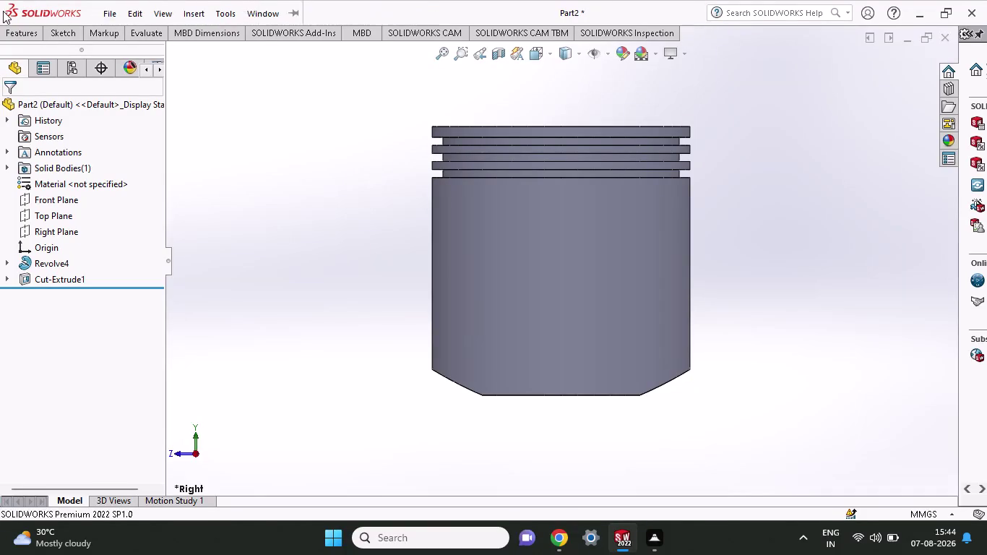
Browse the sketch and feature tools, then select the Right Plane.
click(65, 34)
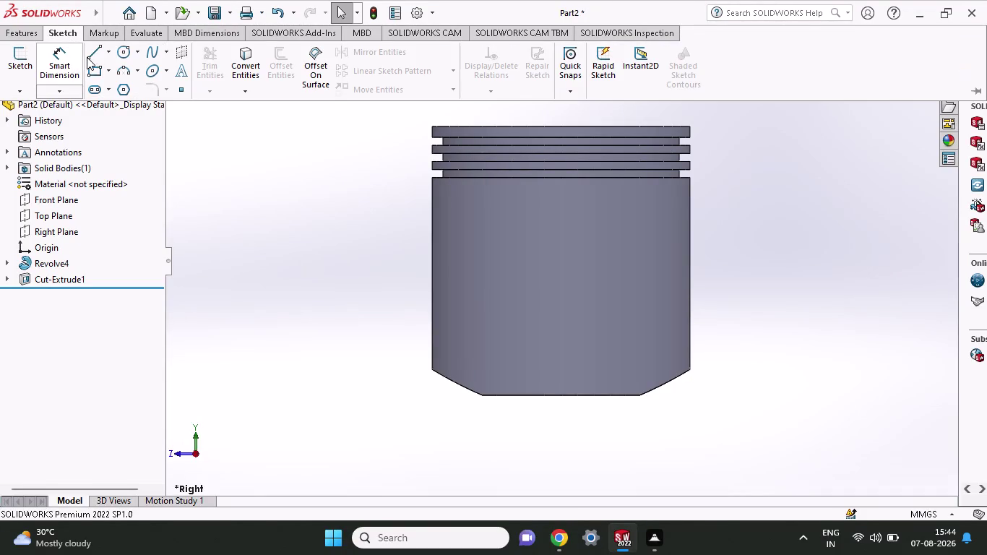
click(88, 57)
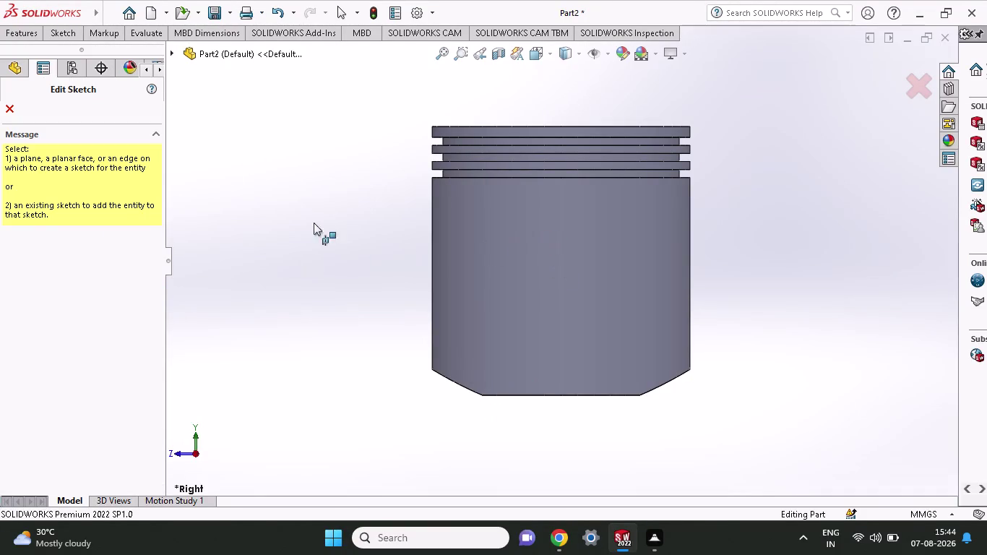
click(23, 37)
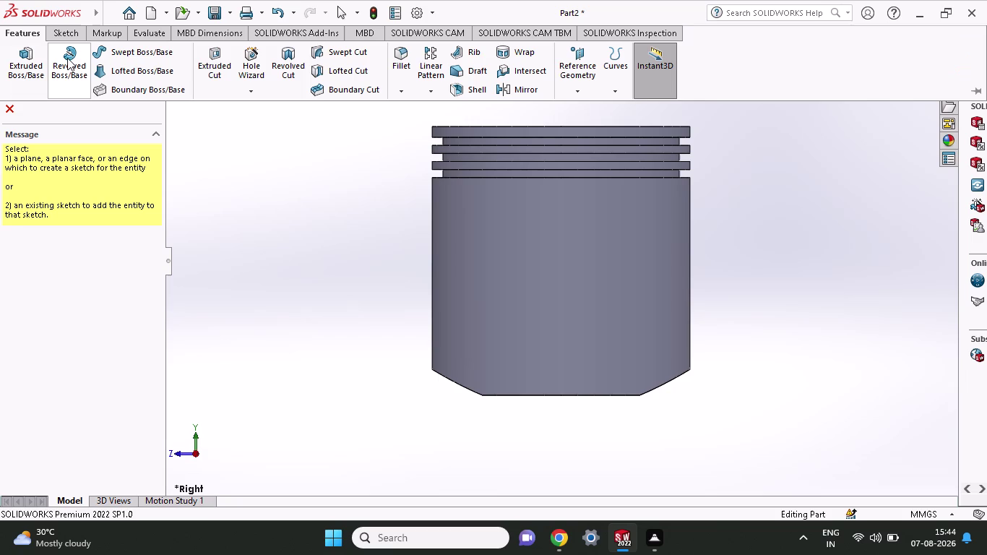
click(71, 30)
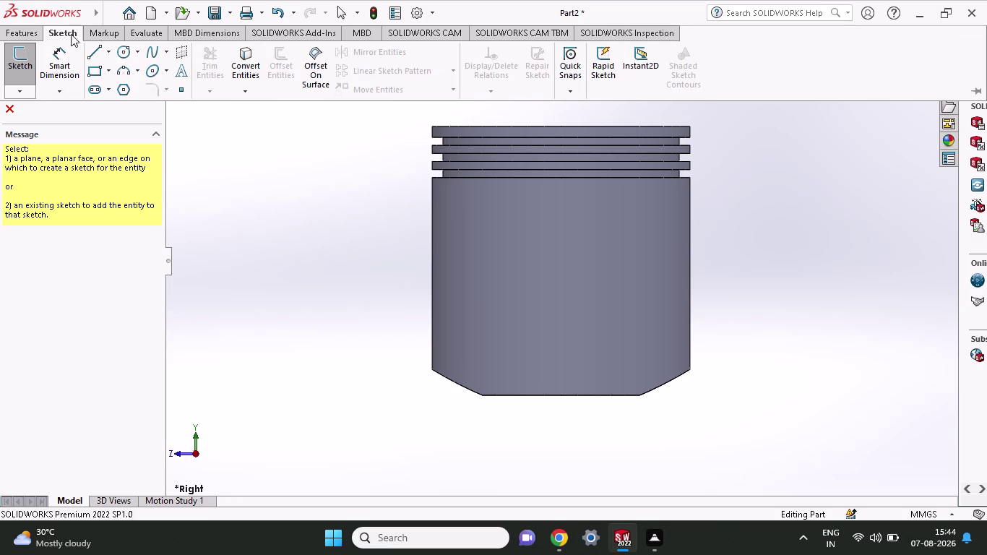
click(21, 59)
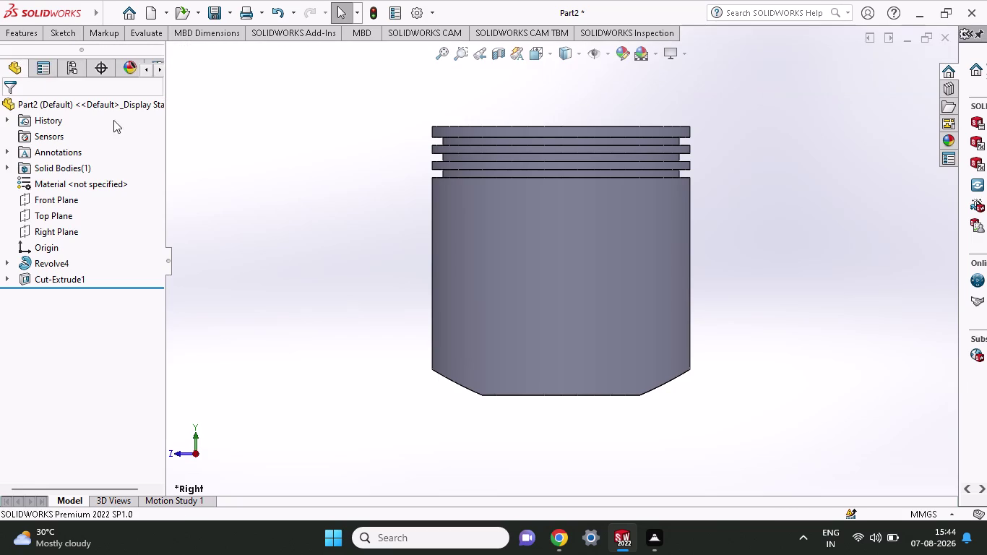
click(502, 232)
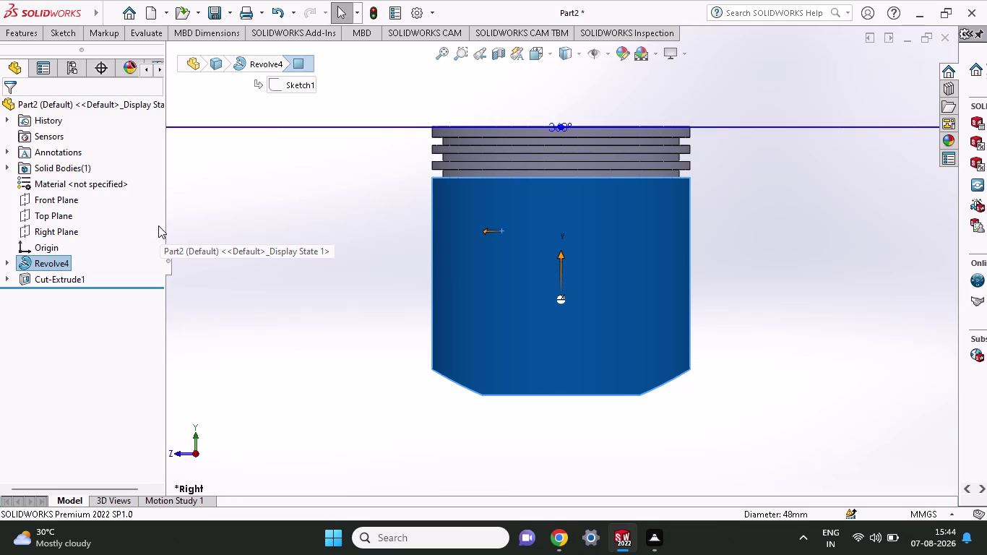
key(Escape)
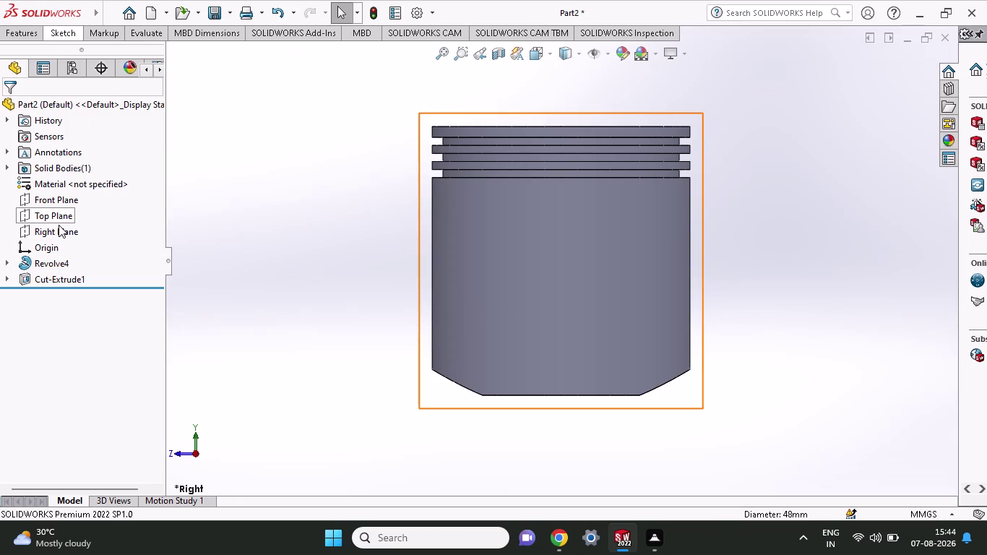
click(59, 232)
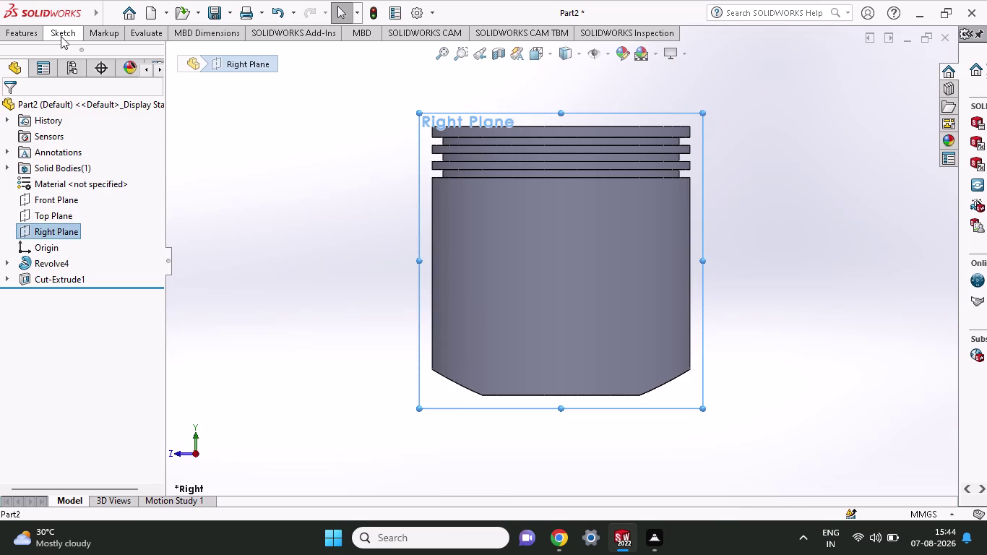
Start a sketch on the Right Plane and draw a vertical line, then a horizontal line.
right_click(46, 232)
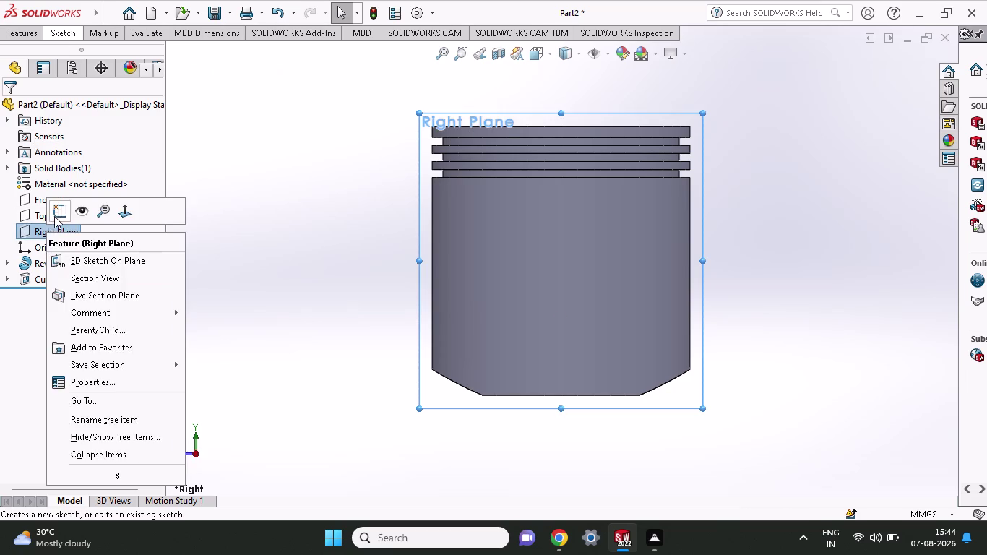
click(54, 216)
click(44, 31)
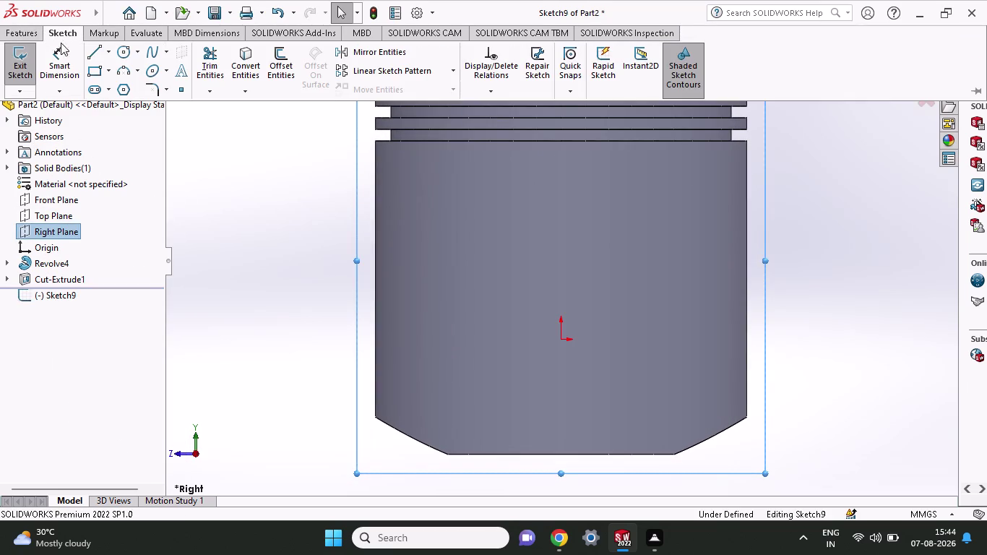
click(92, 50)
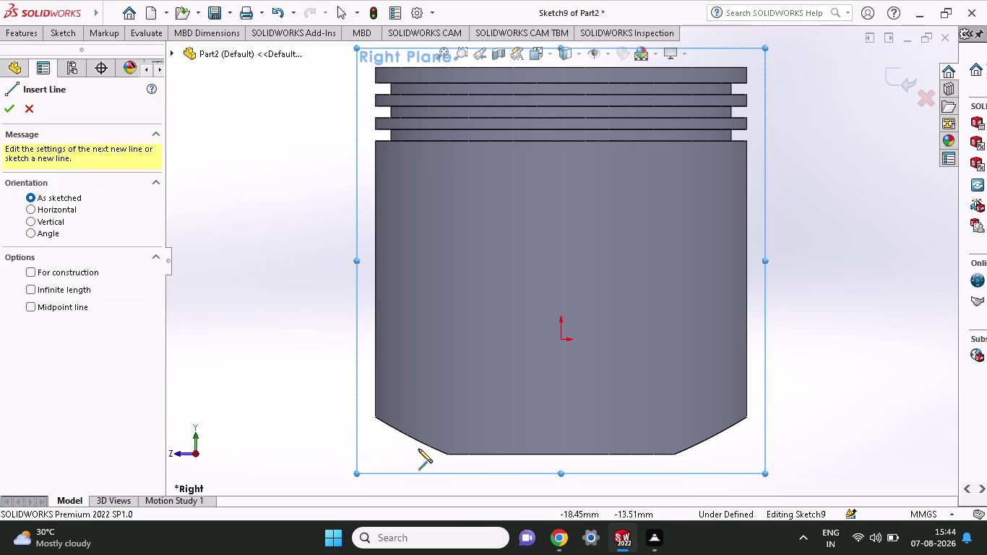
click(445, 454)
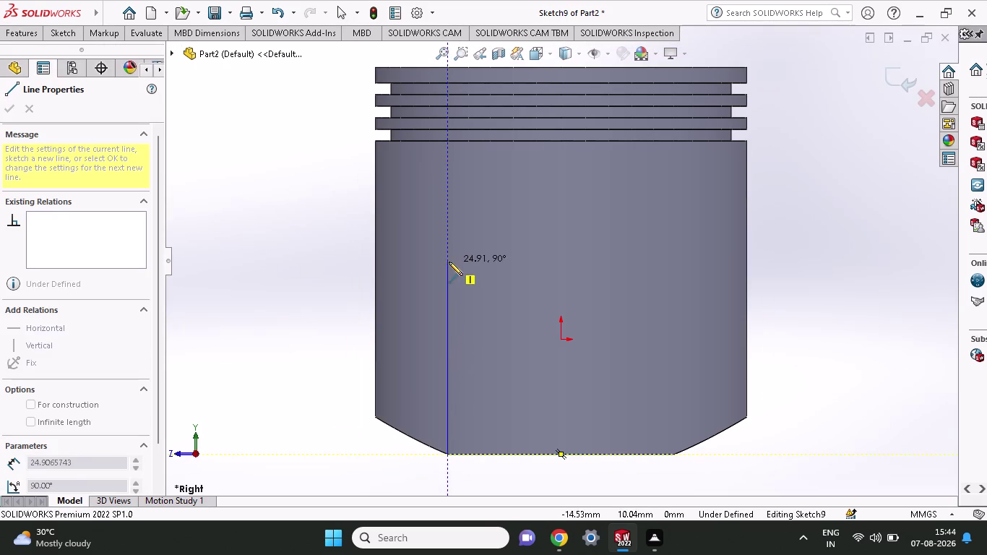
click(449, 262)
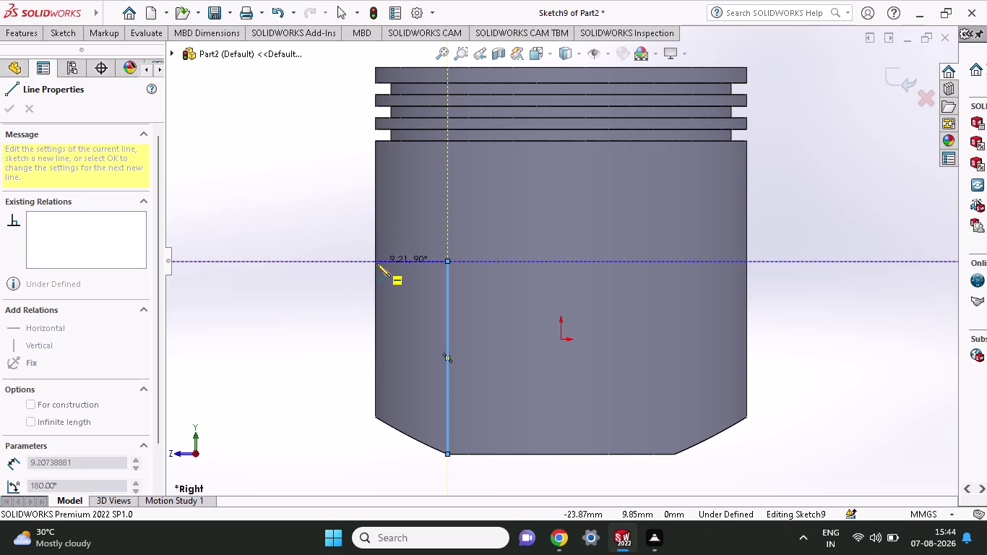
click(374, 261)
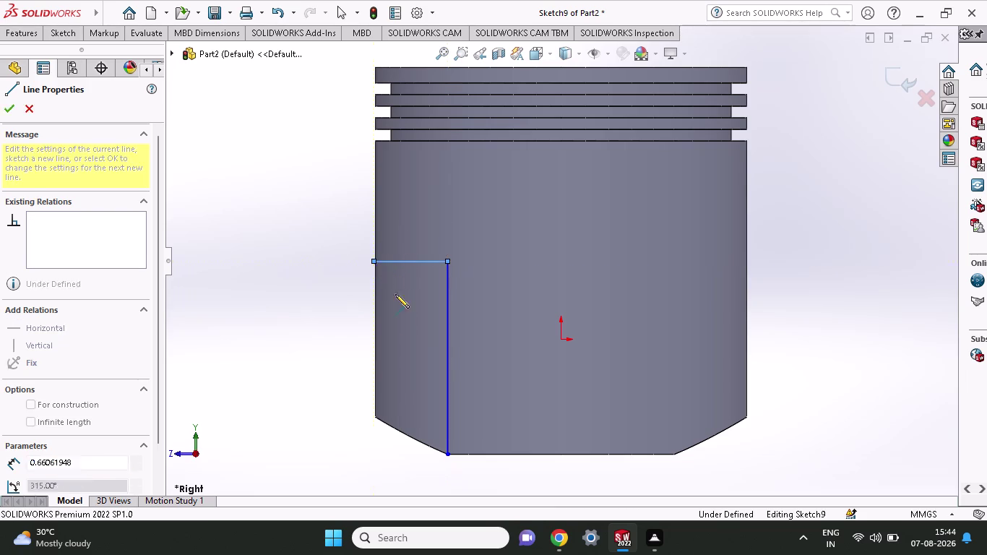
key(Escape)
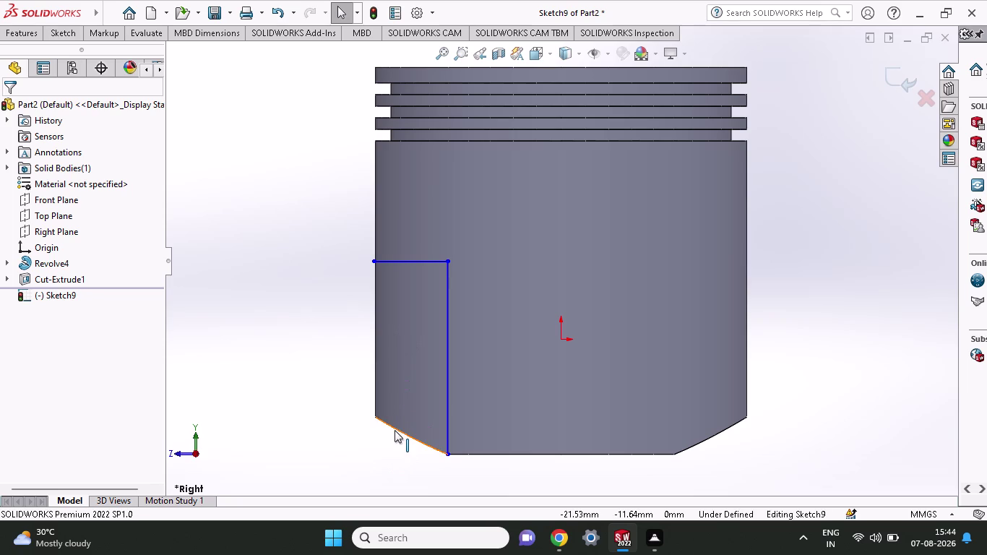
Draw the left side line and sloped bottom line to close the four-sided profile.
click(395, 430)
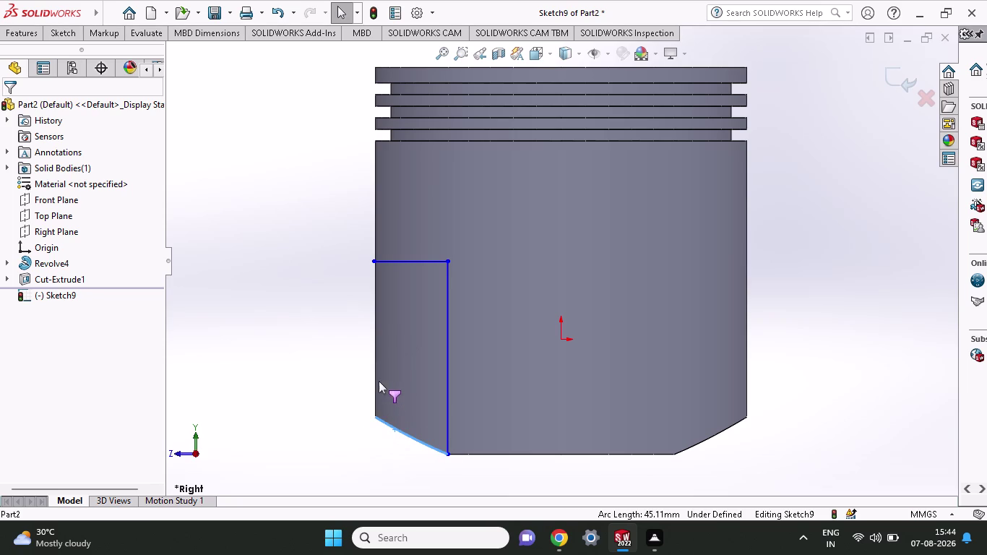
click(375, 377)
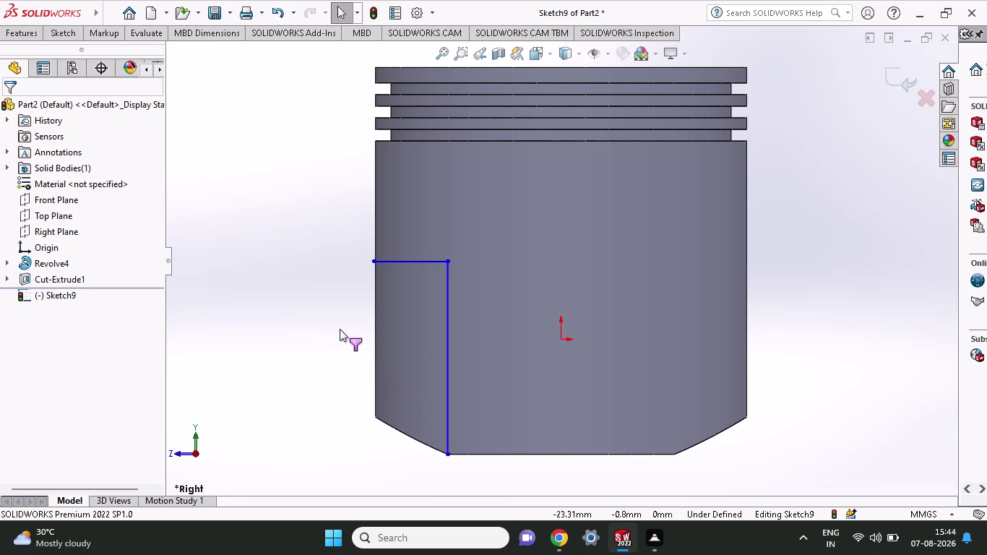
click(56, 36)
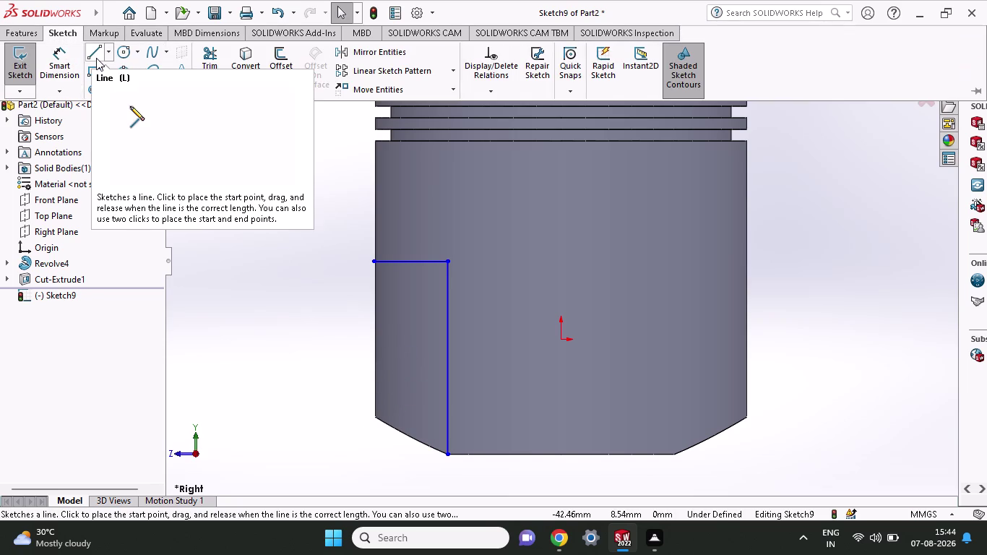
click(96, 58)
click(373, 262)
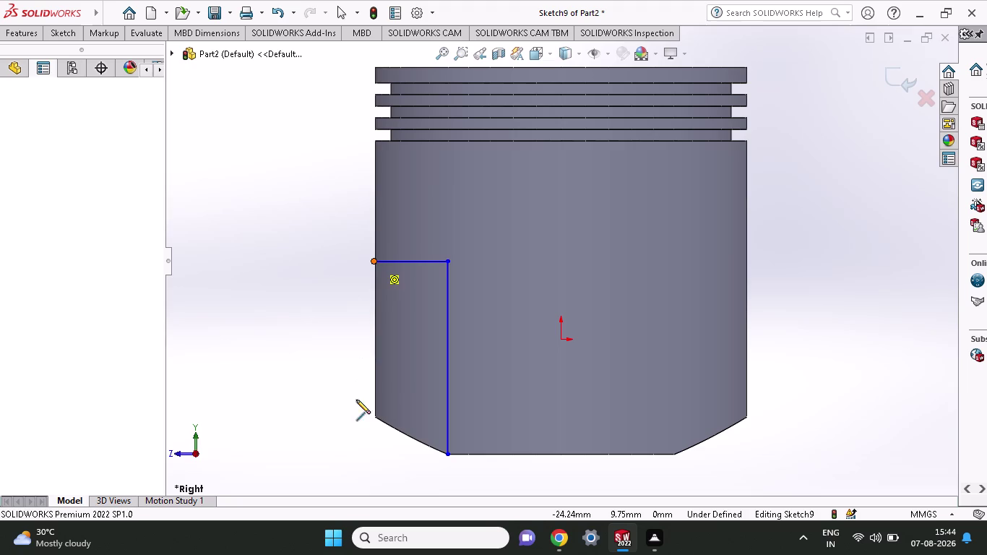
click(374, 415)
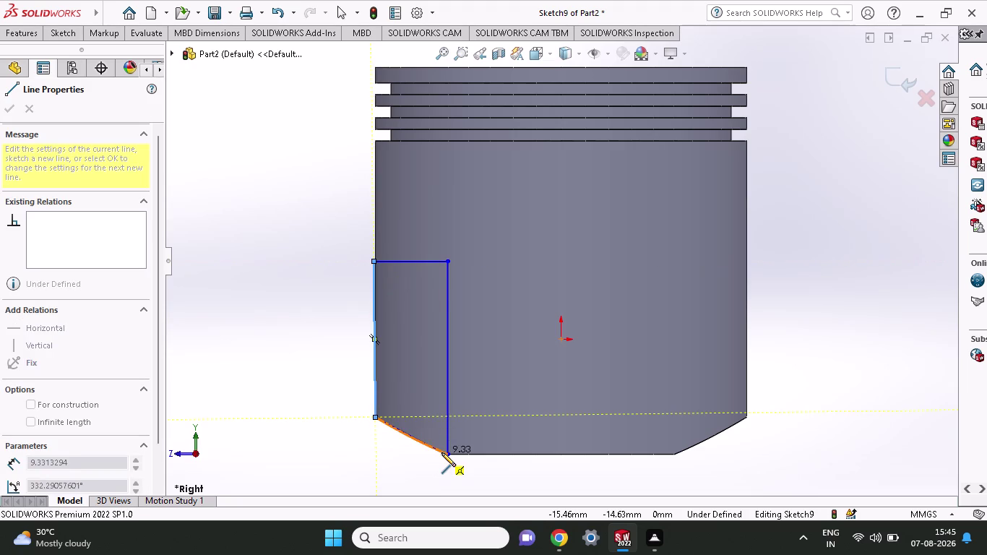
click(446, 454)
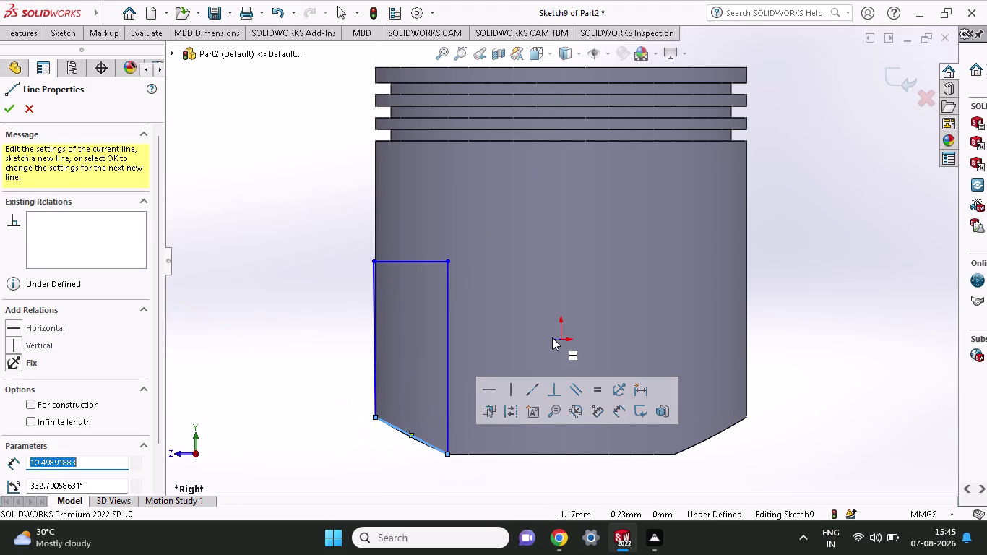
key(Escape)
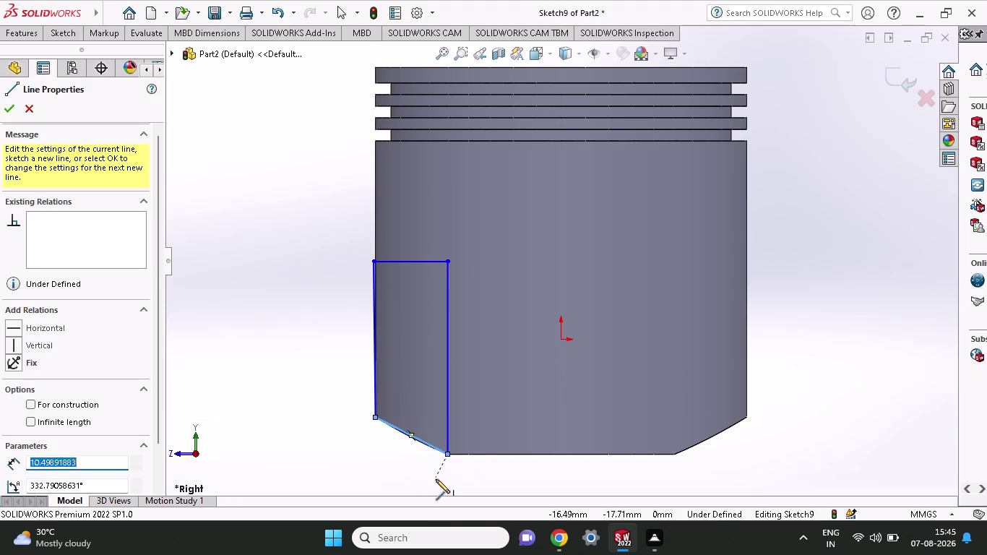
key(ctrl+z)
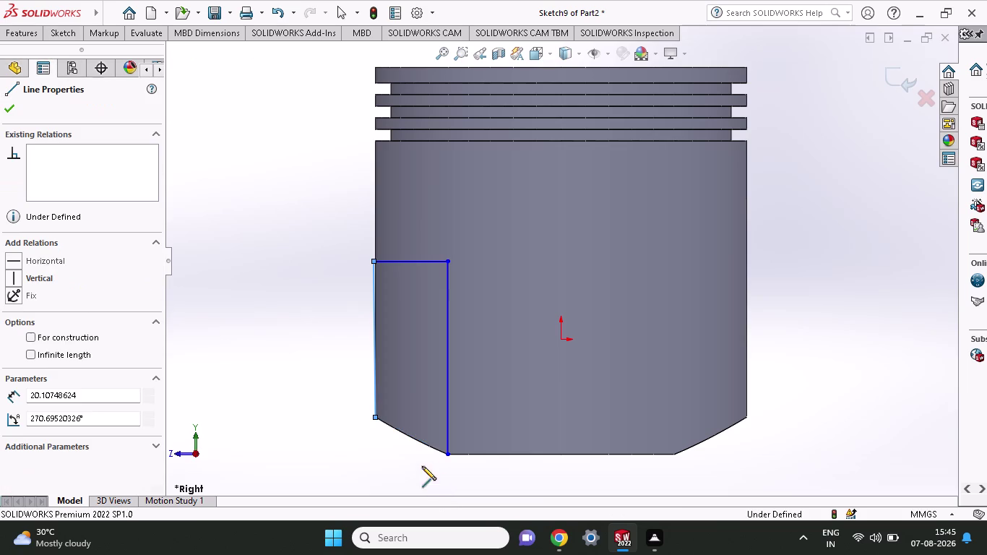
click(410, 439)
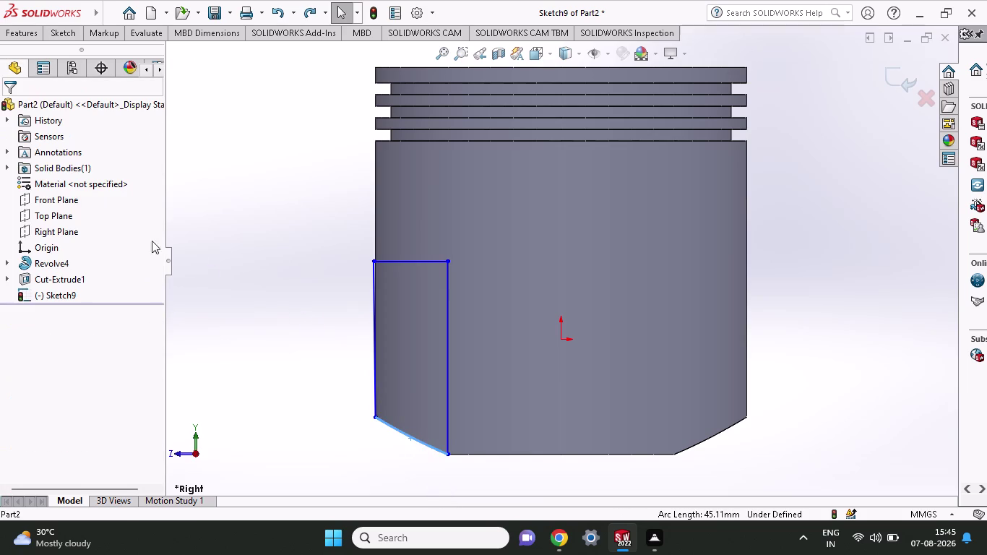
Try dimensioning the vertical line and other side-cut lines of Sketch9.
click(56, 33)
click(247, 56)
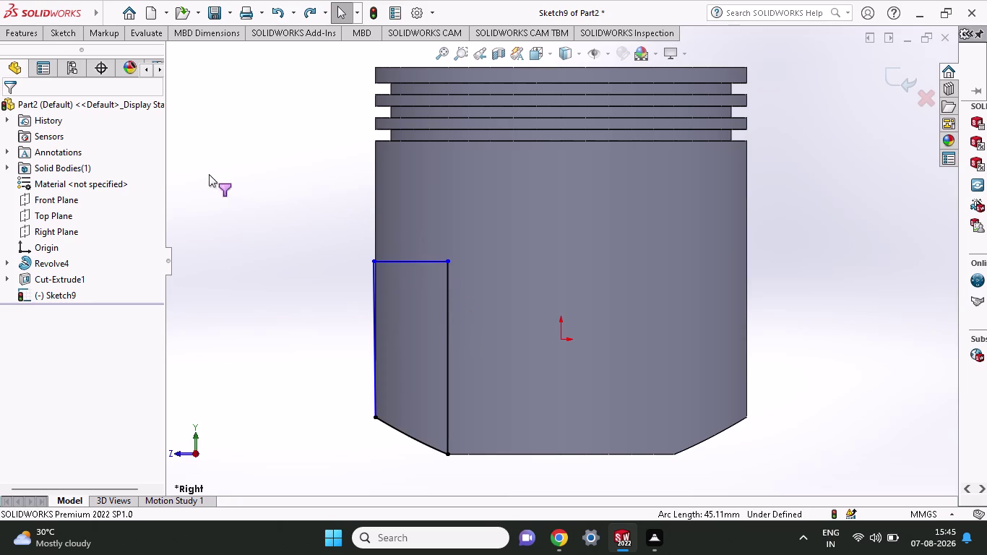
click(53, 34)
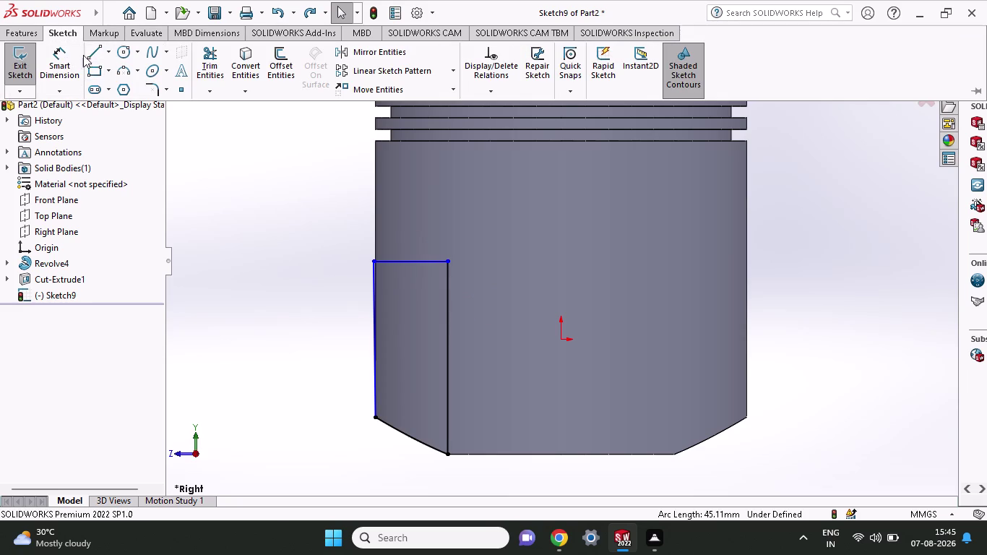
click(70, 61)
click(446, 260)
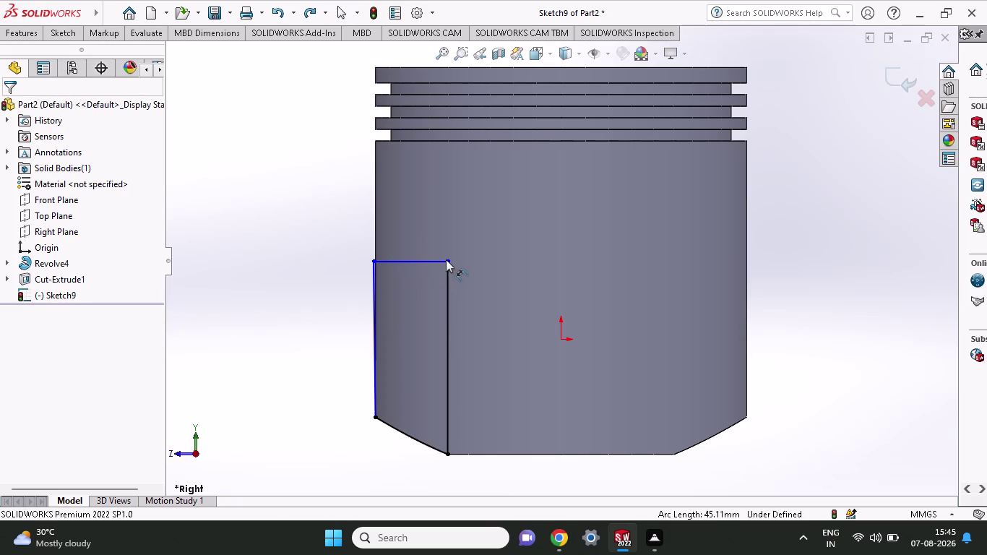
click(447, 452)
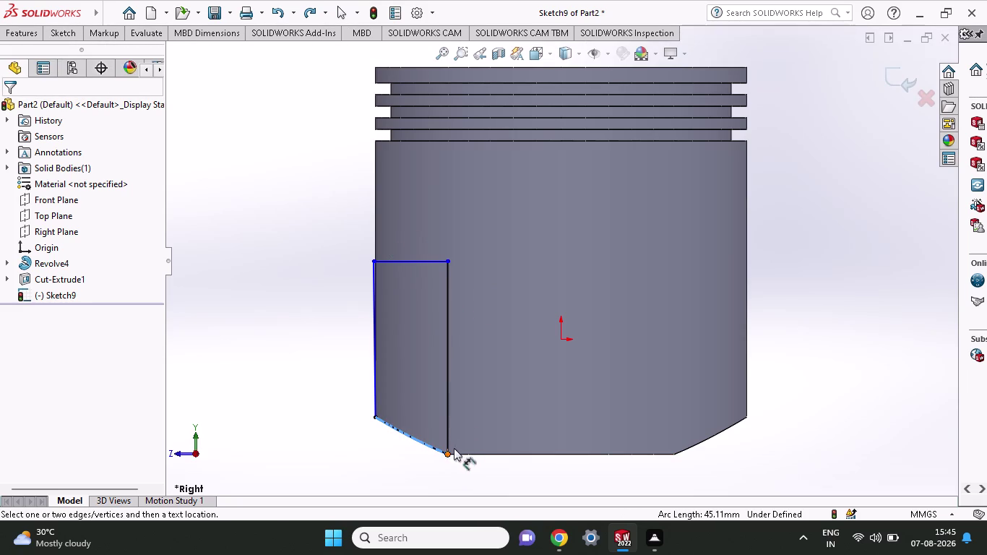
click(447, 372)
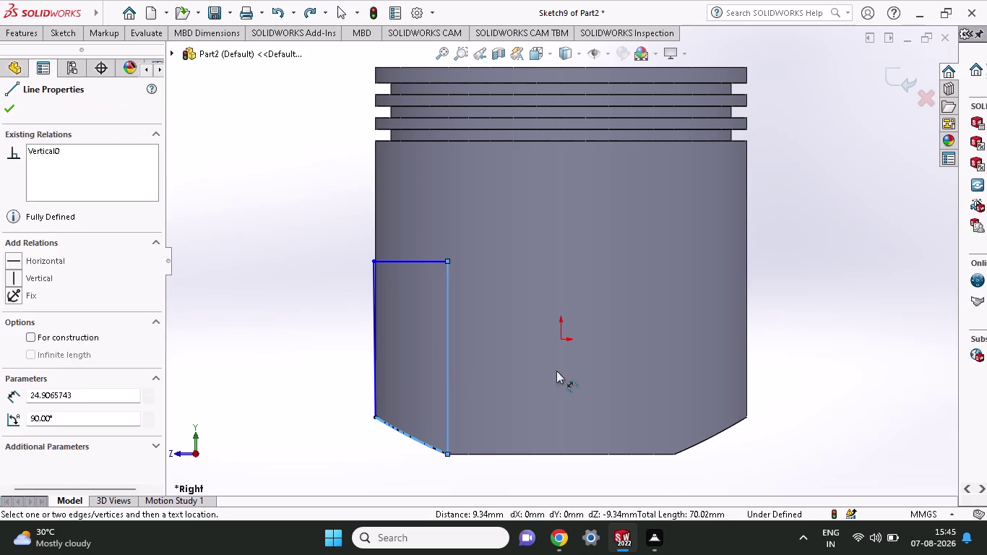
click(445, 322)
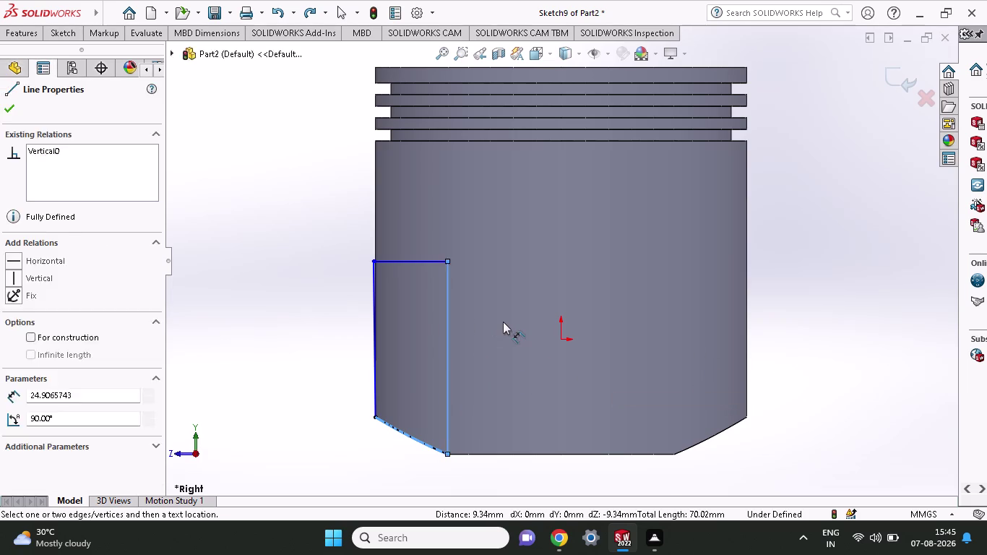
click(447, 346)
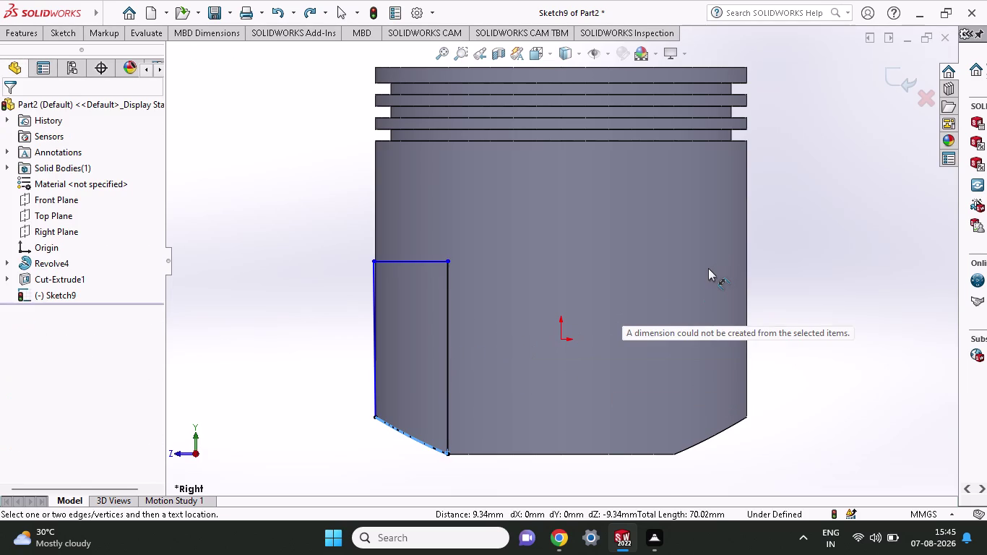
key(Escape)
key(Escape)
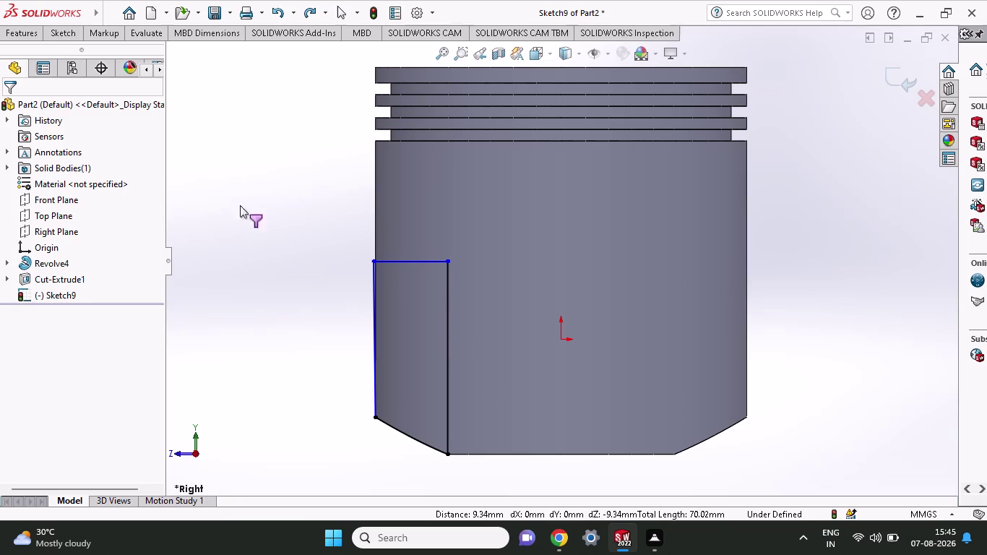
Attempt another dimension, then undo to remove the left and slanted sketch lines.
click(54, 35)
click(70, 62)
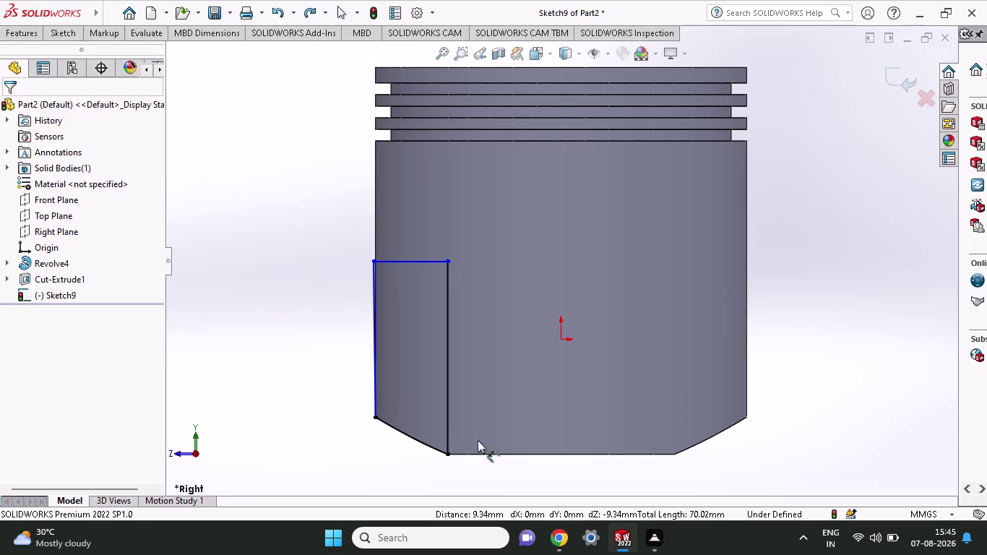
click(446, 389)
click(447, 258)
drag(448, 257, 471, 264)
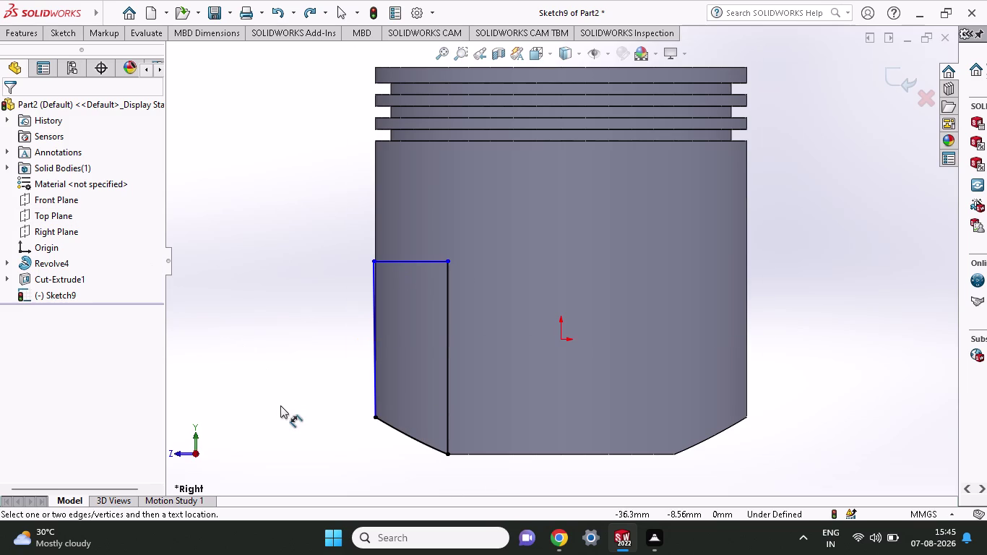
key(ctrl+z)
key(Escape)
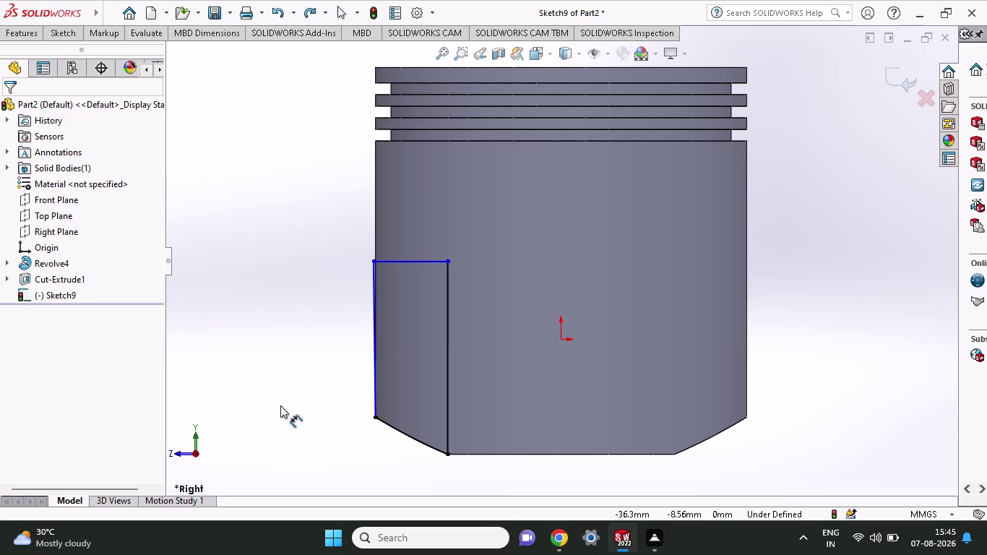
key(Escape)
key(ctrl+z)
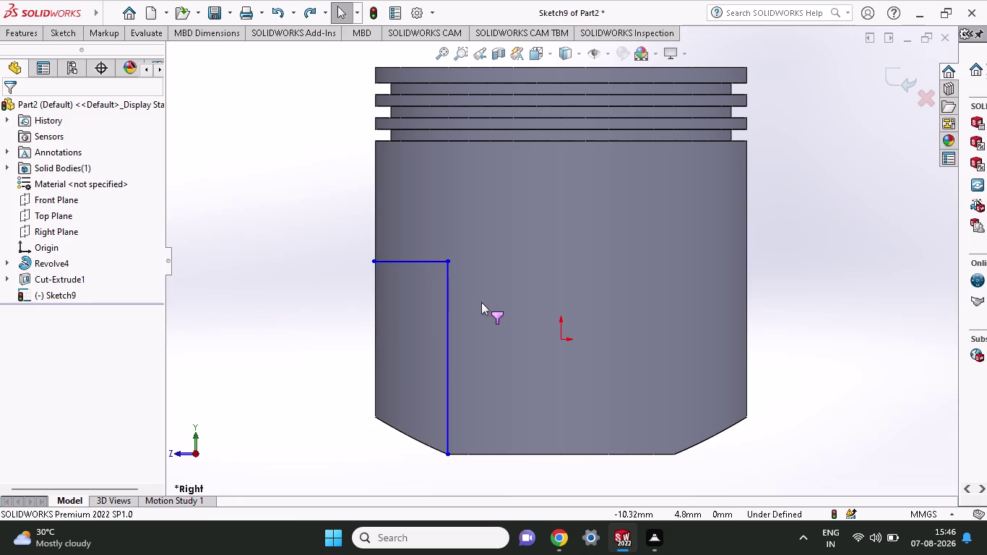
key(ctrl+z)
key(ctrl+z)
Clear out the remaining Sketch9 lines and selections.
click(486, 300)
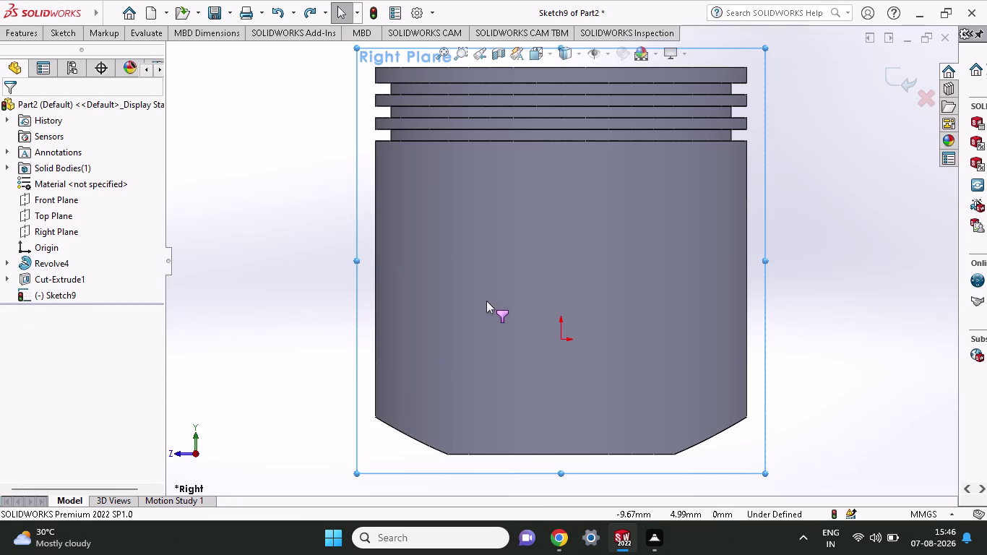
click(61, 37)
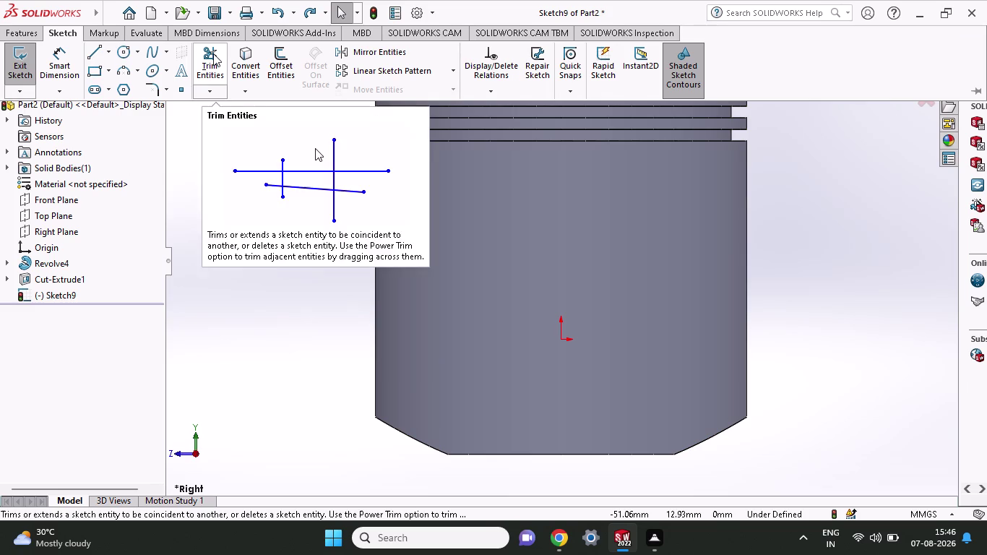
click(101, 48)
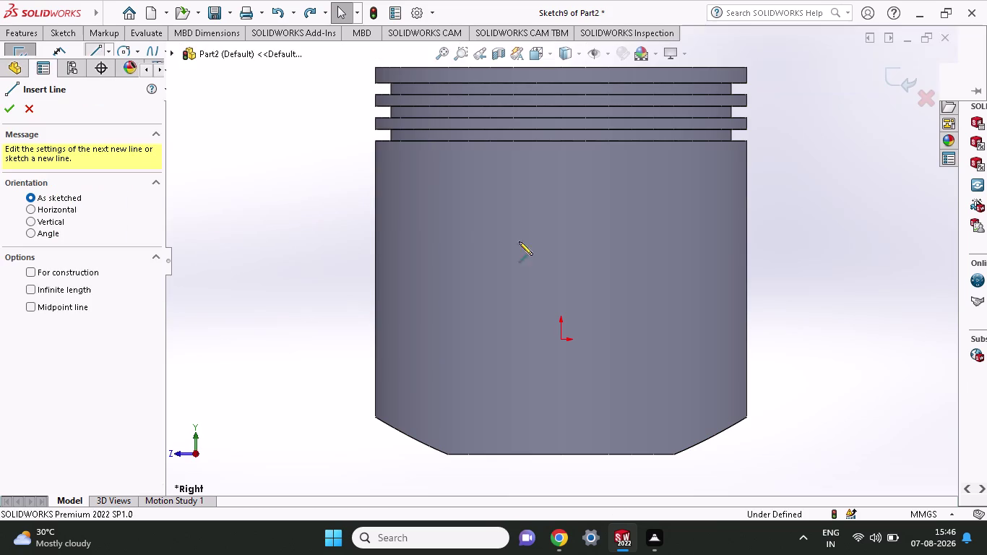
click(630, 251)
double_click(598, 327)
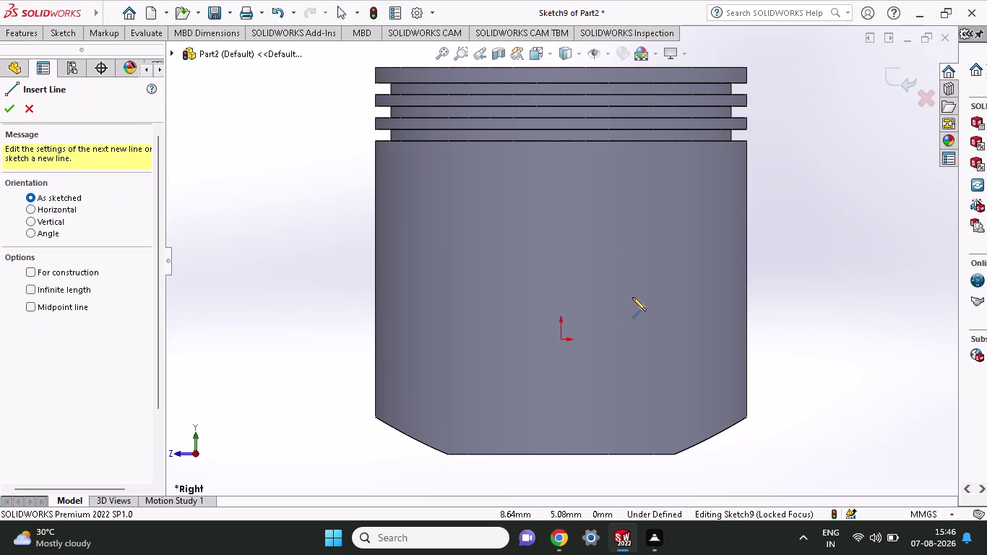
double_click(485, 219)
click(64, 35)
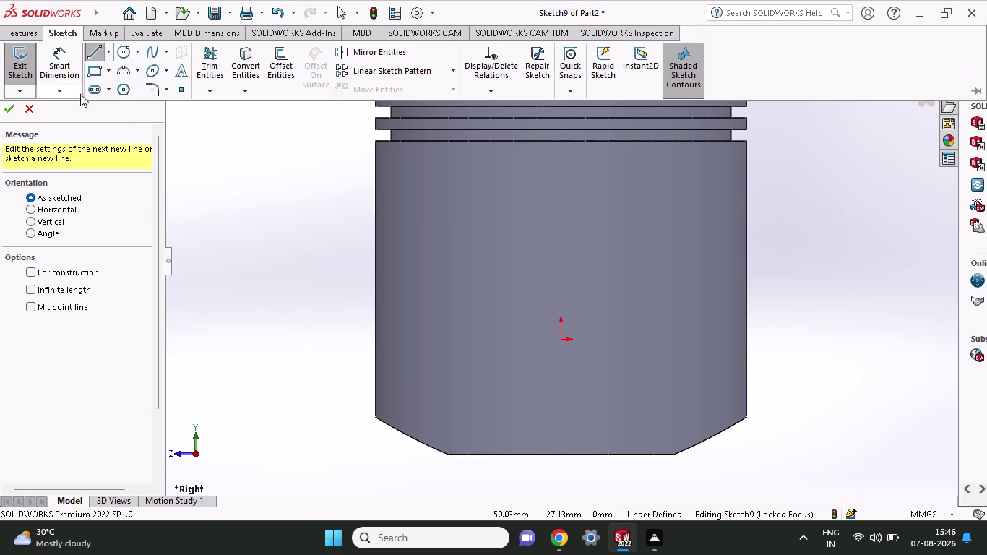
click(93, 56)
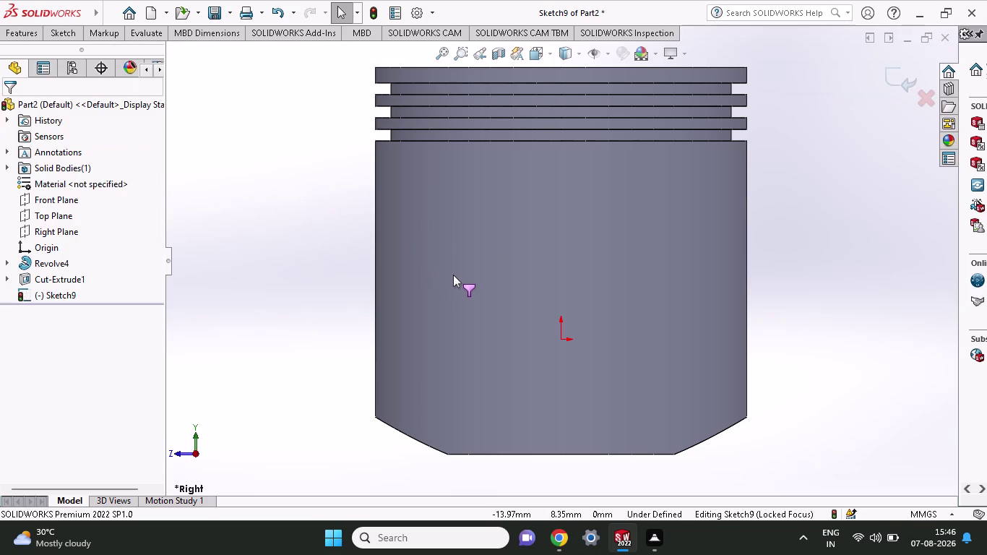
click(453, 275)
key(Escape)
key(Escape)
key(Escape)
key(Escape)
key(Escape)
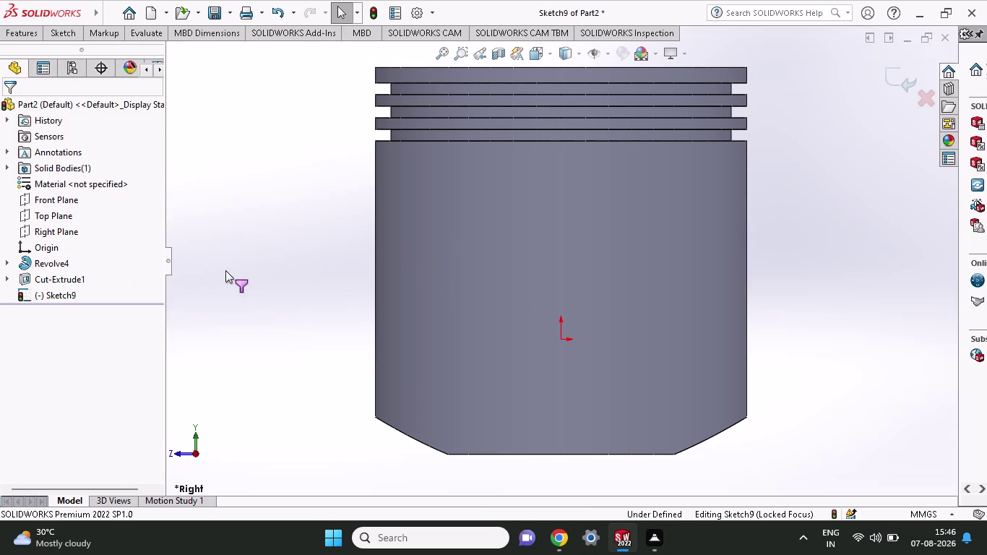
click(430, 301)
click(506, 305)
key(Escape)
key(Escape)
click(864, 205)
key(Escape)
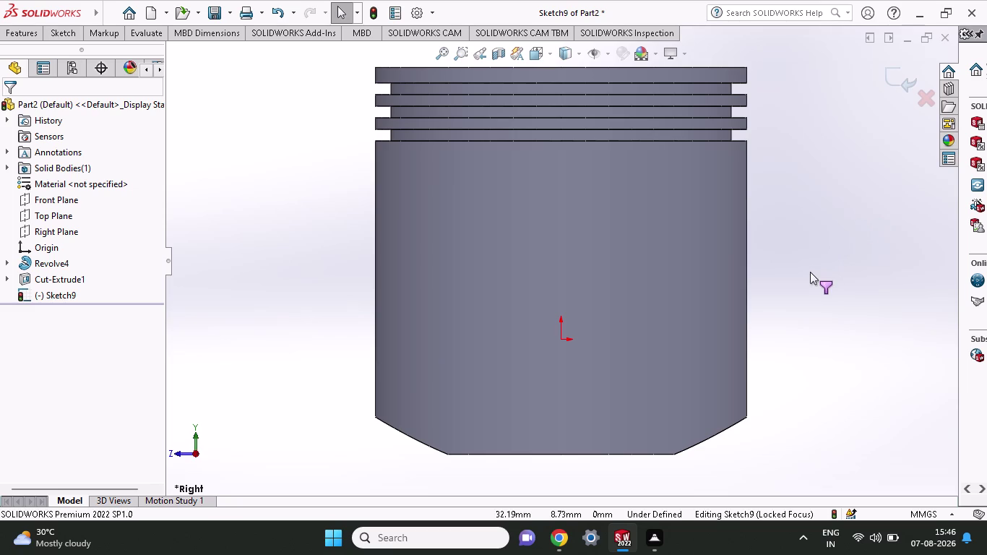
Exit and discard the empty Sketch9, leaving Revolve4 selected.
right_click(827, 260)
click(827, 277)
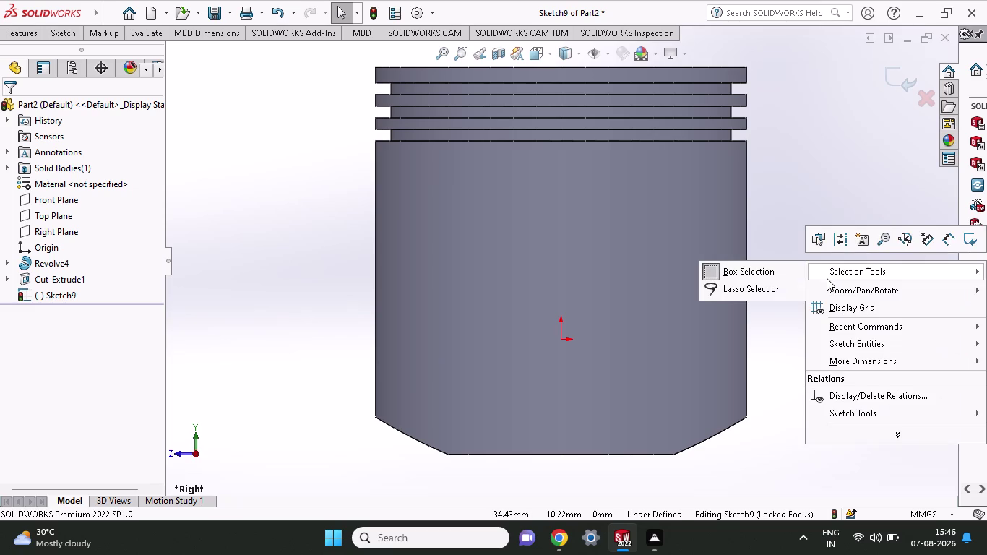
click(827, 275)
click(845, 153)
double_click(694, 242)
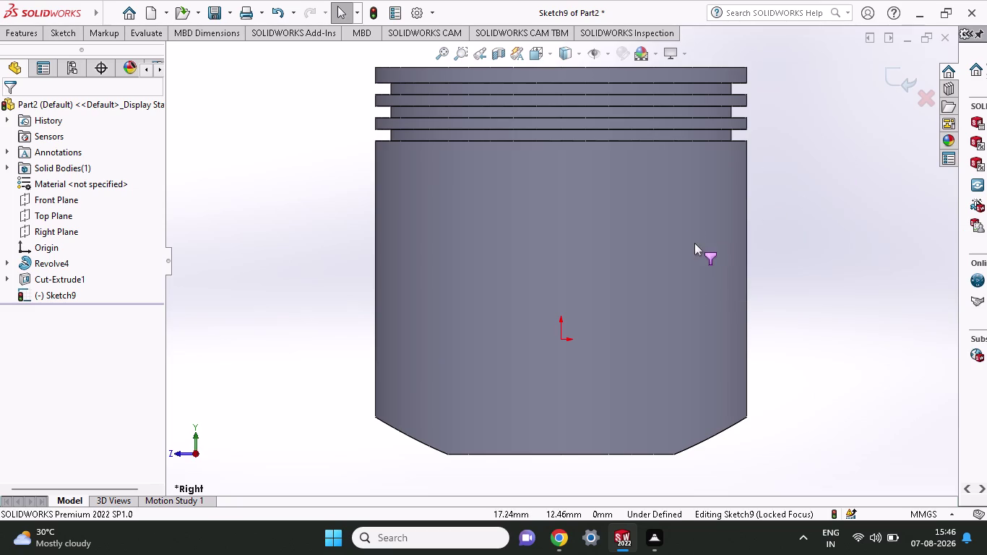
key(Escape)
double_click(690, 250)
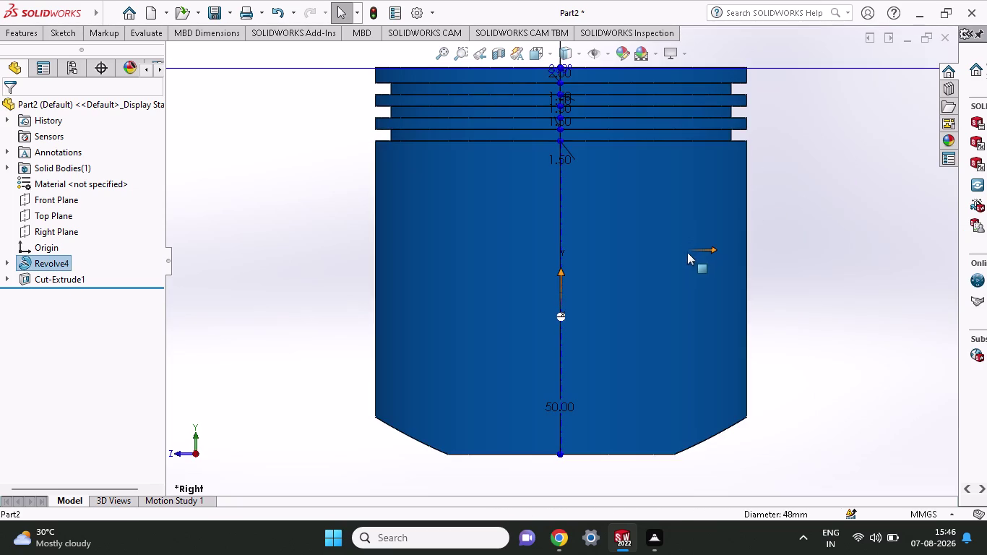
click(68, 38)
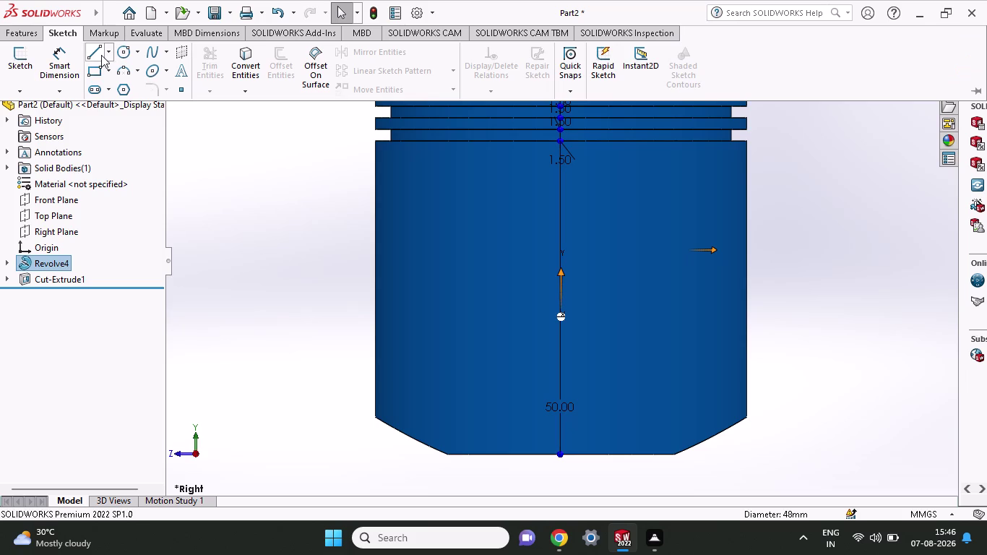
click(100, 55)
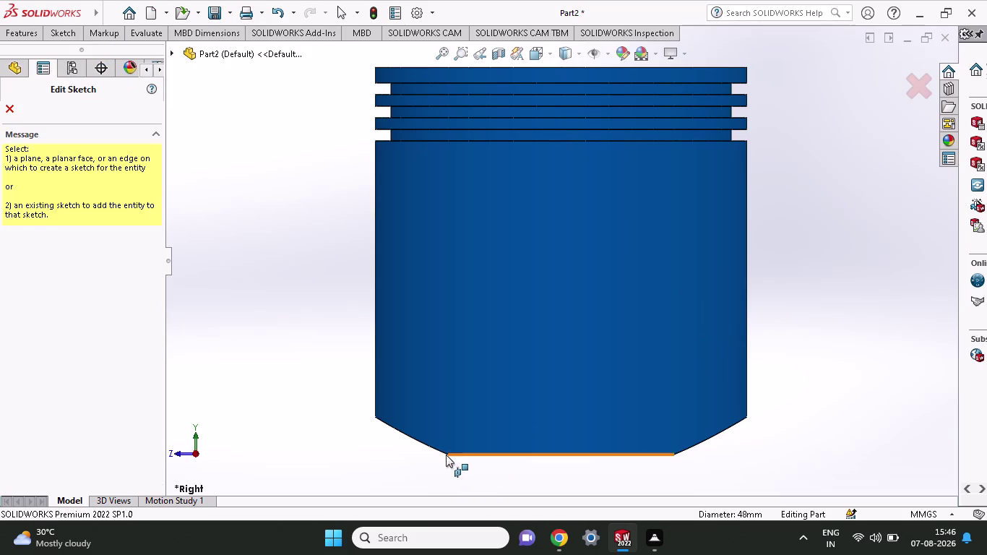
double_click(456, 335)
click(456, 303)
key(Escape)
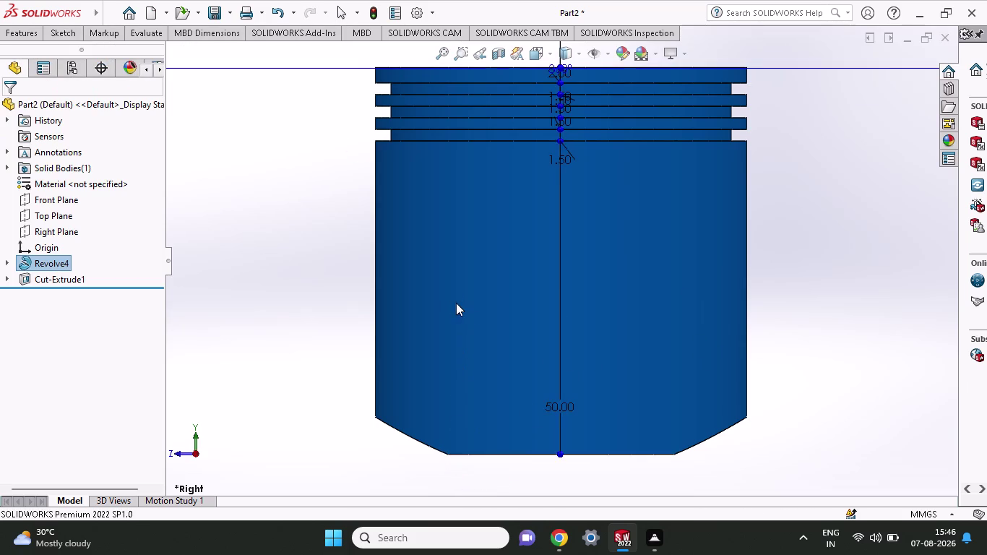
double_click(495, 307)
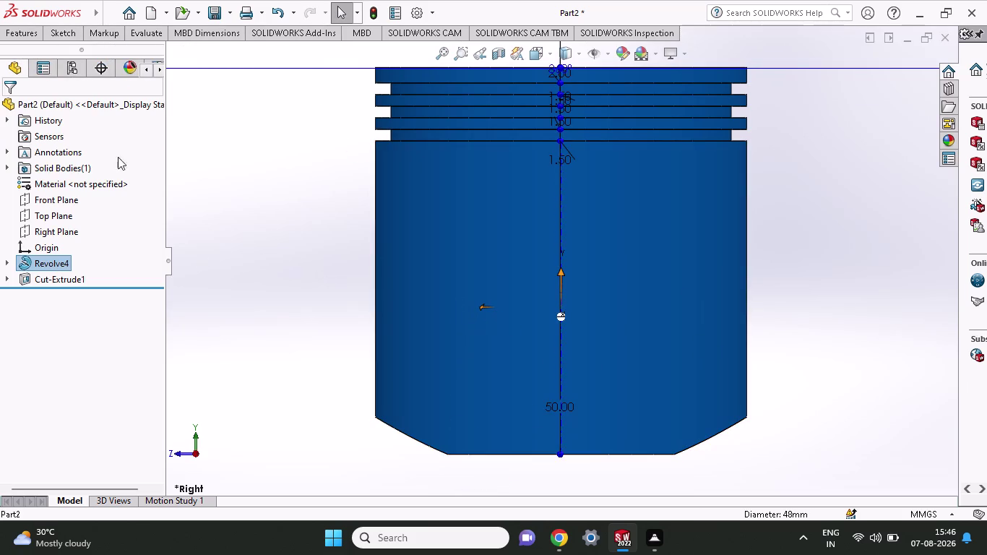
click(57, 38)
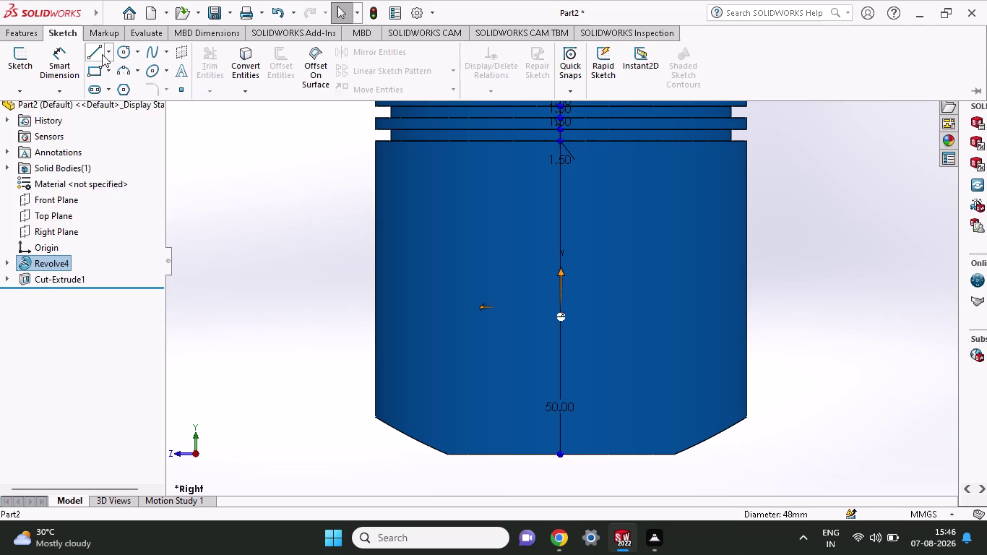
click(102, 54)
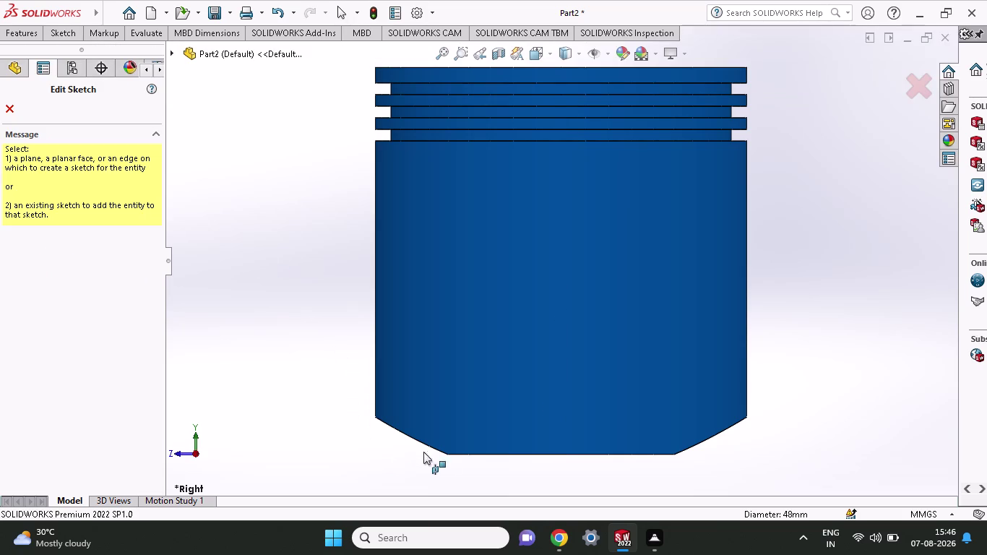
click(539, 289)
key(Escape)
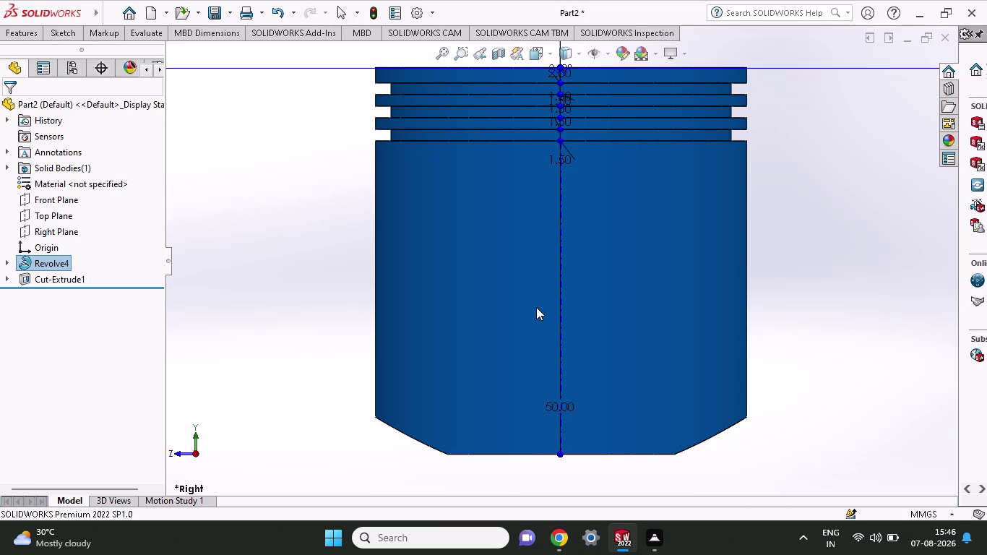
key(Escape)
key(Escape)
click(499, 326)
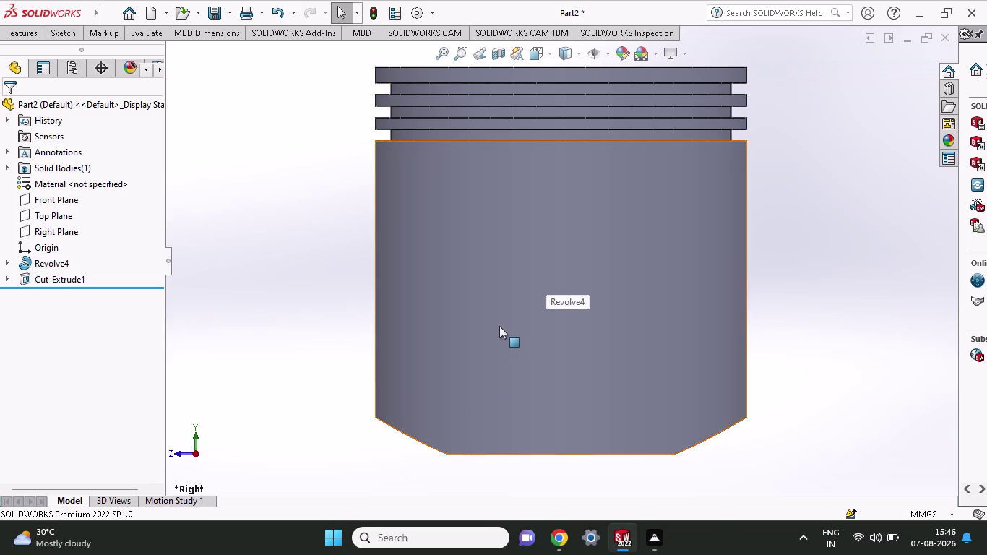
right_click(514, 287)
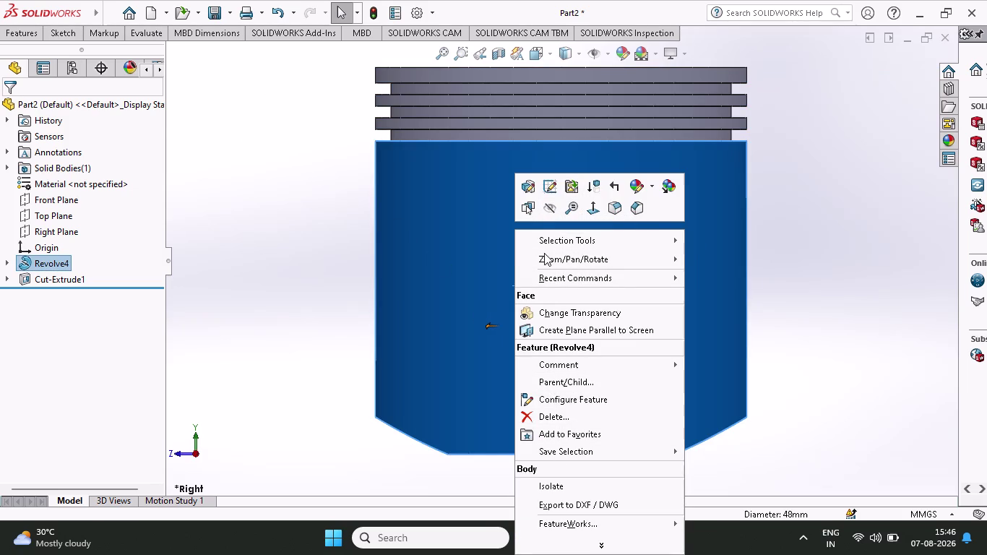
click(551, 184)
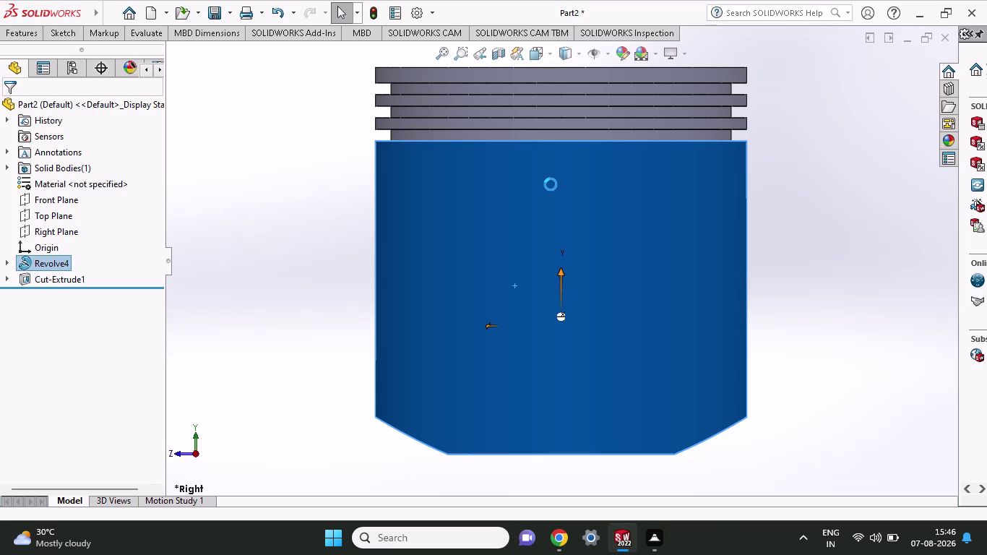
scroll(down, 3)
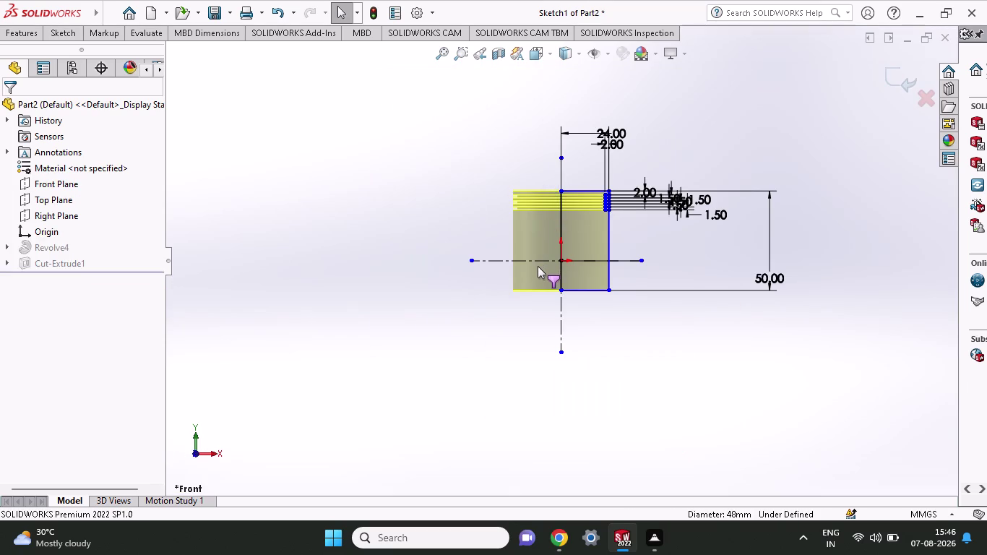
Zoom the view and dismiss the open Sketch1 menus.
scroll(down, 3)
scroll(down, 3)
scroll(down, 3)
scroll(up, 3)
key(Escape)
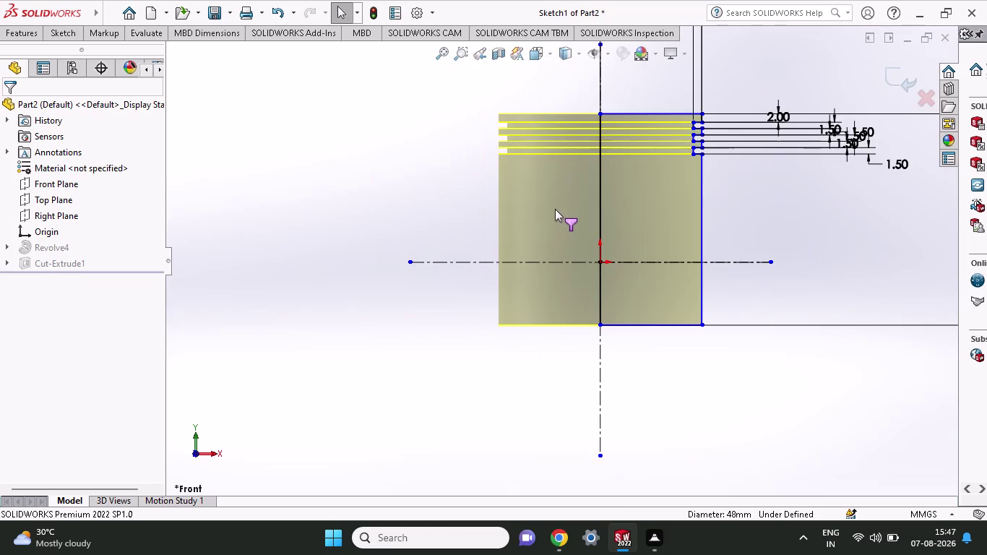
key(Escape)
key(Escape)
right_click(297, 337)
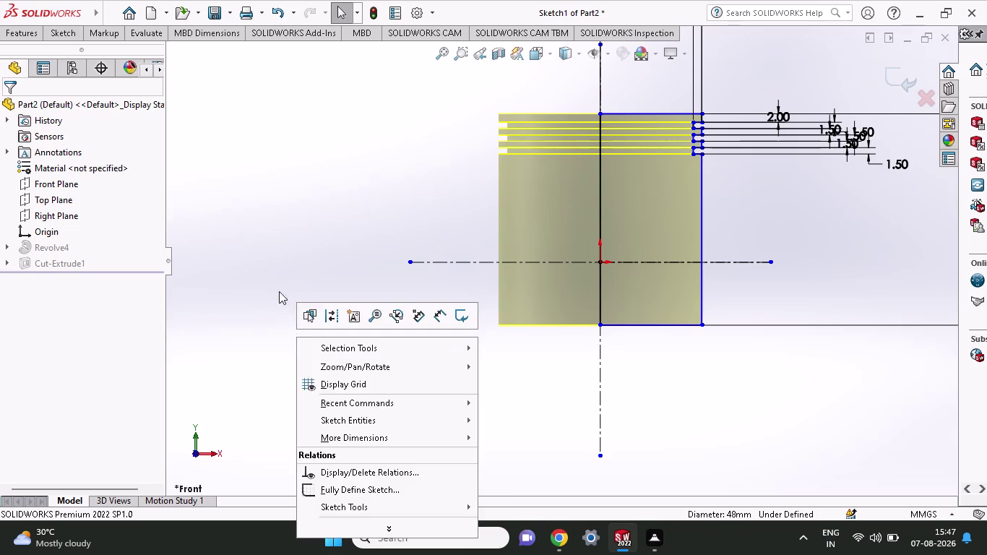
key(Escape)
key(Escape)
Leave Sketch1 to display the solid ringed piston with its arc-cut bottom.
click(67, 221)
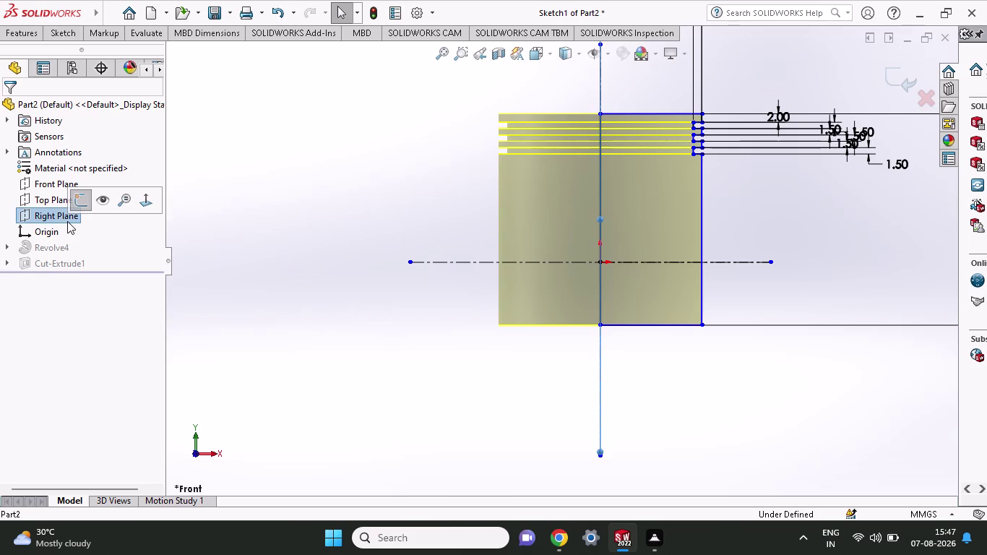
click(57, 200)
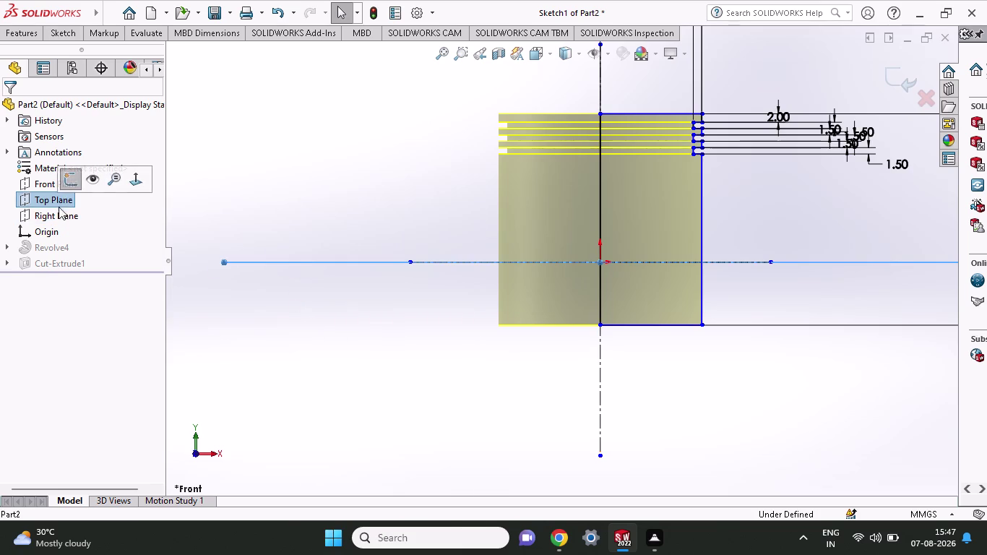
click(53, 216)
click(59, 194)
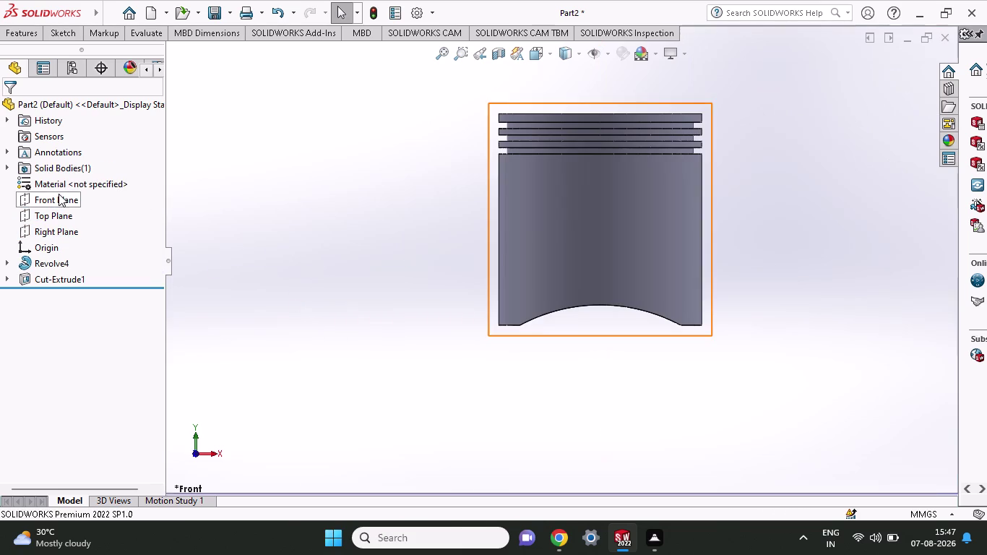
click(51, 26)
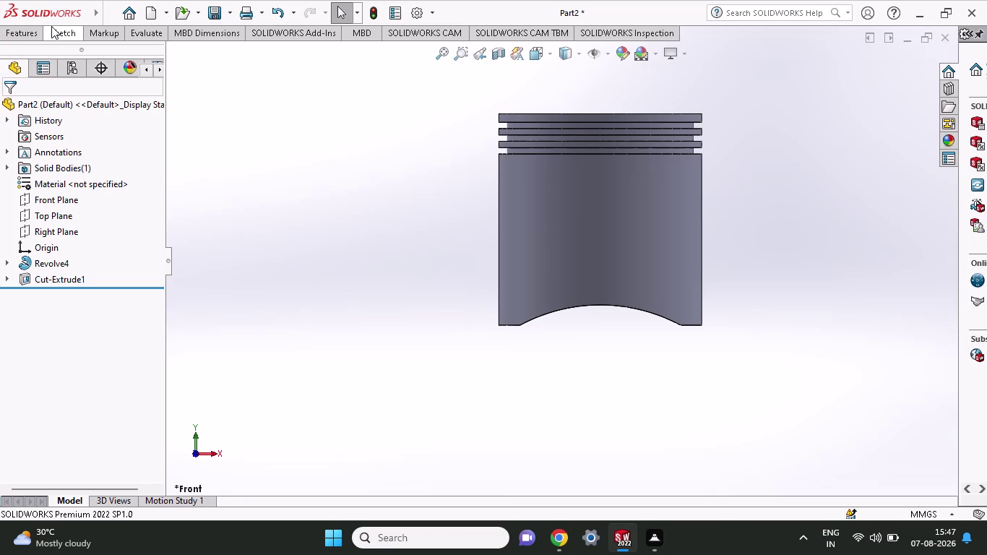
click(96, 59)
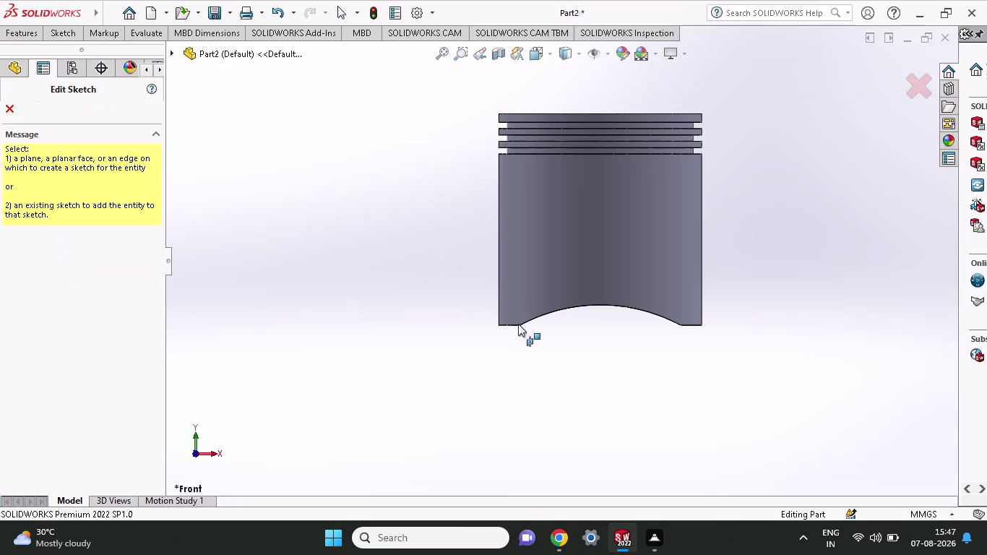
click(613, 223)
double_click(624, 216)
click(72, 150)
click(51, 31)
click(86, 55)
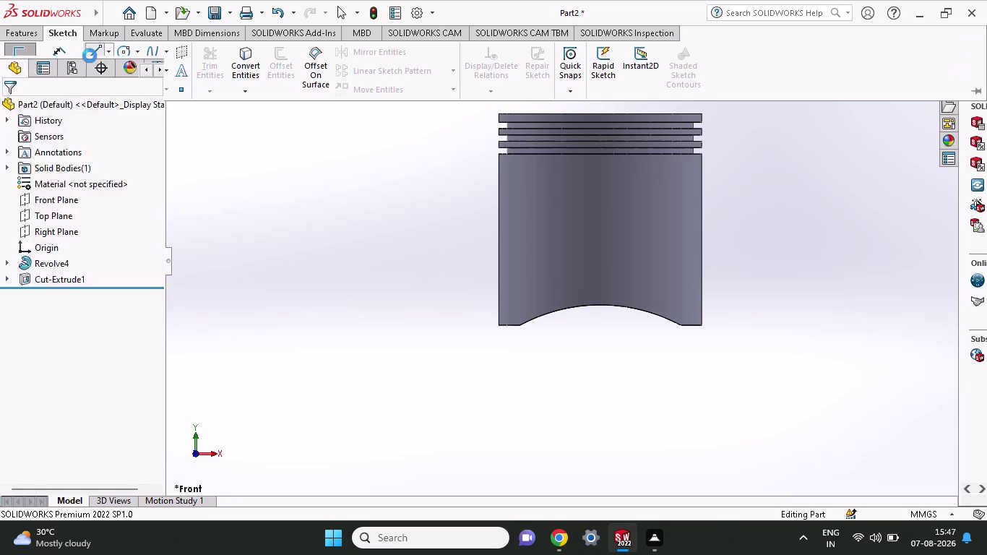
click(534, 192)
right_click(519, 268)
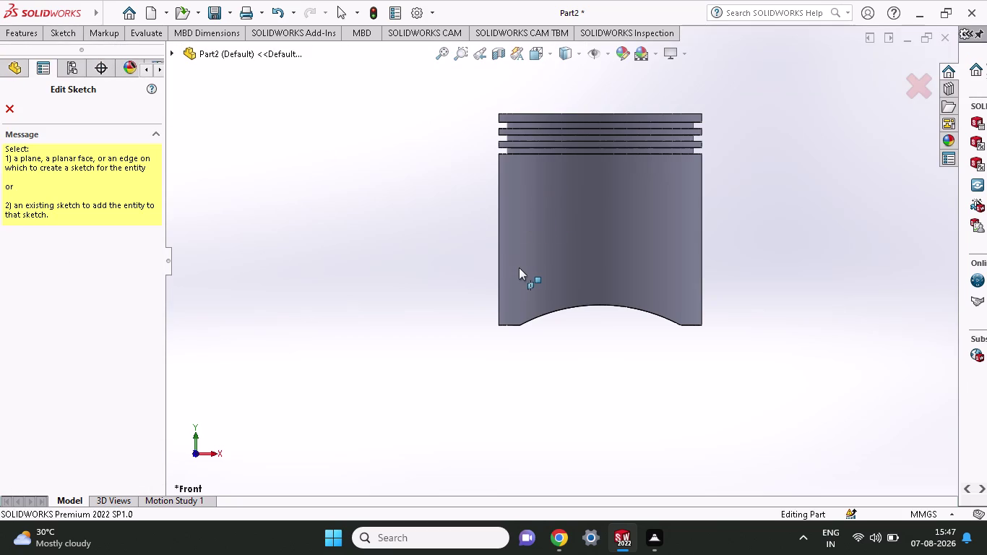
click(455, 297)
key(Escape)
click(531, 204)
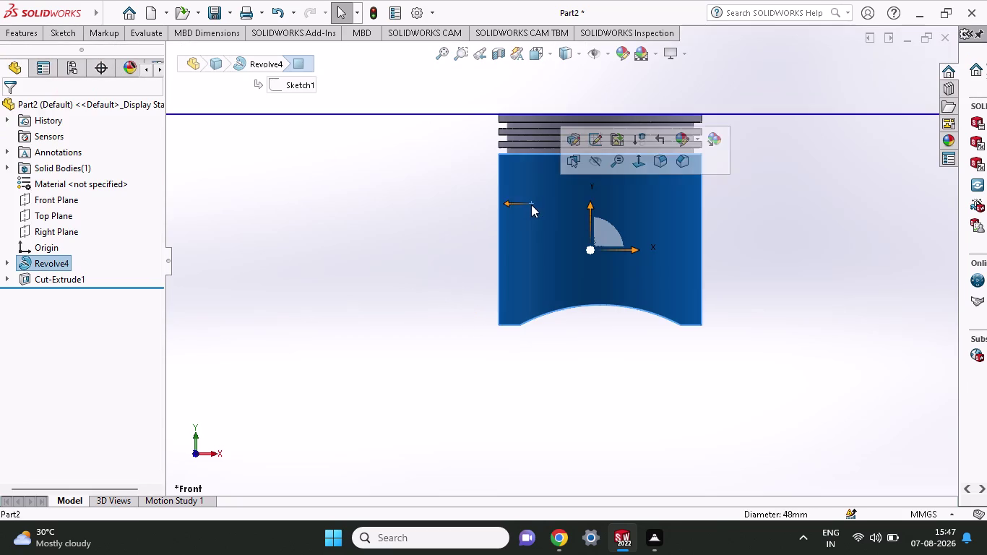
click(68, 30)
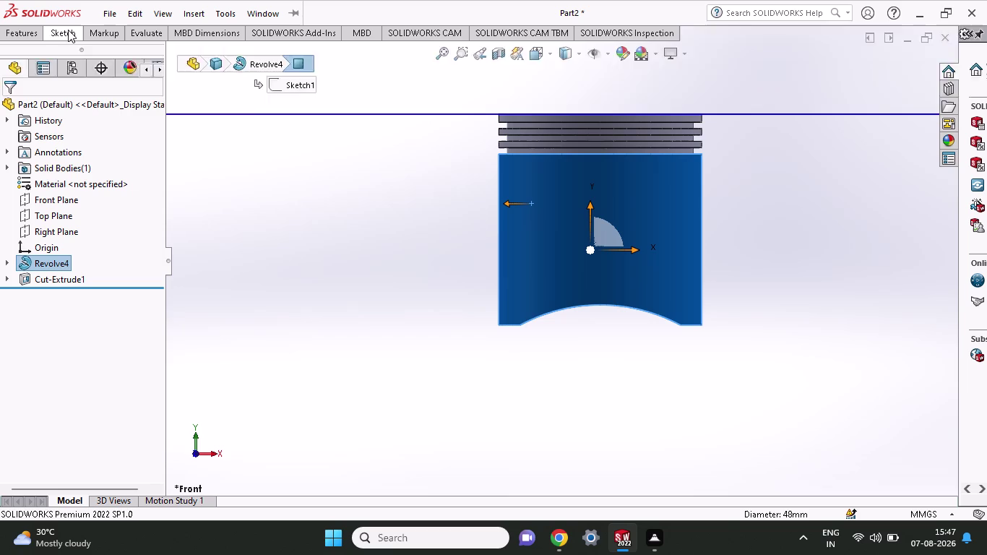
key(Escape)
key(Escape)
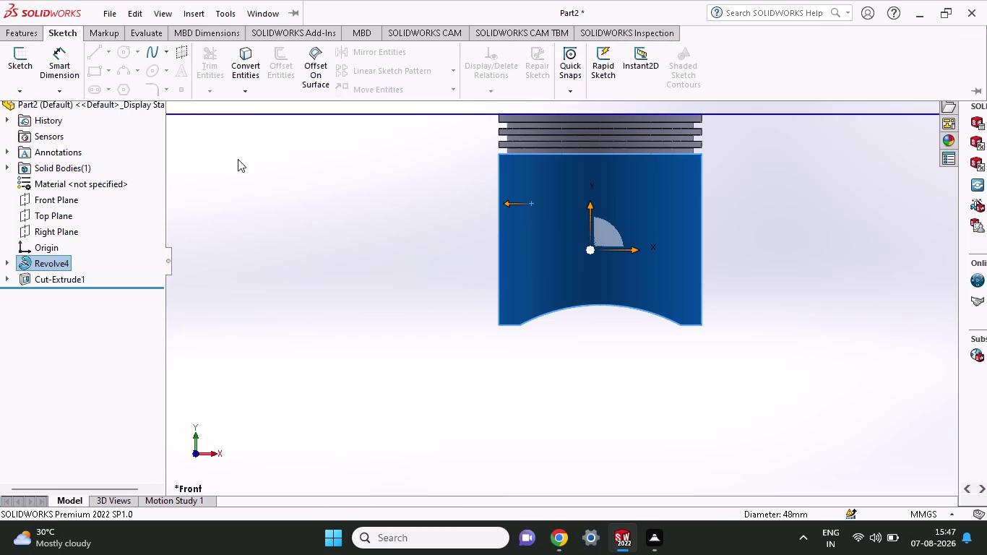
key(Escape)
click(97, 53)
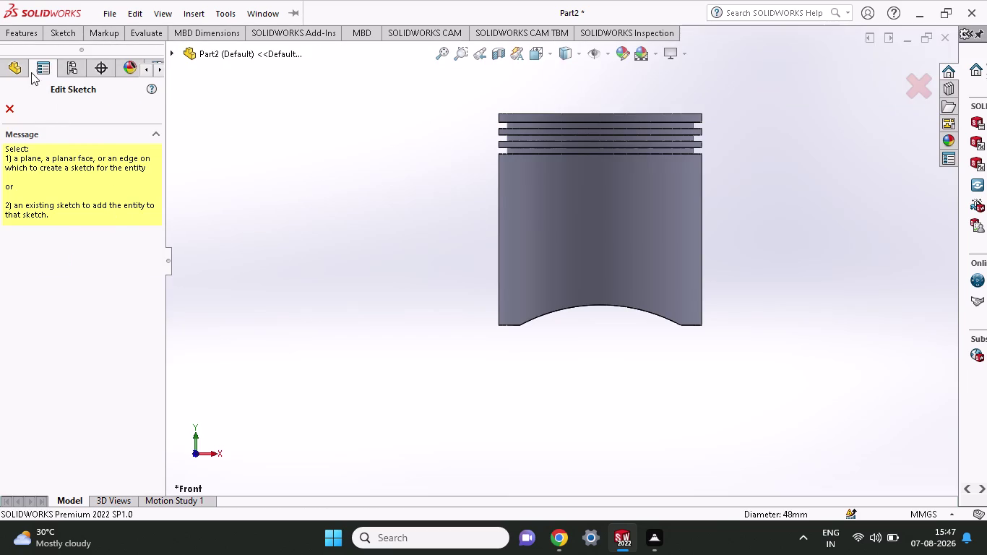
click(26, 71)
click(50, 259)
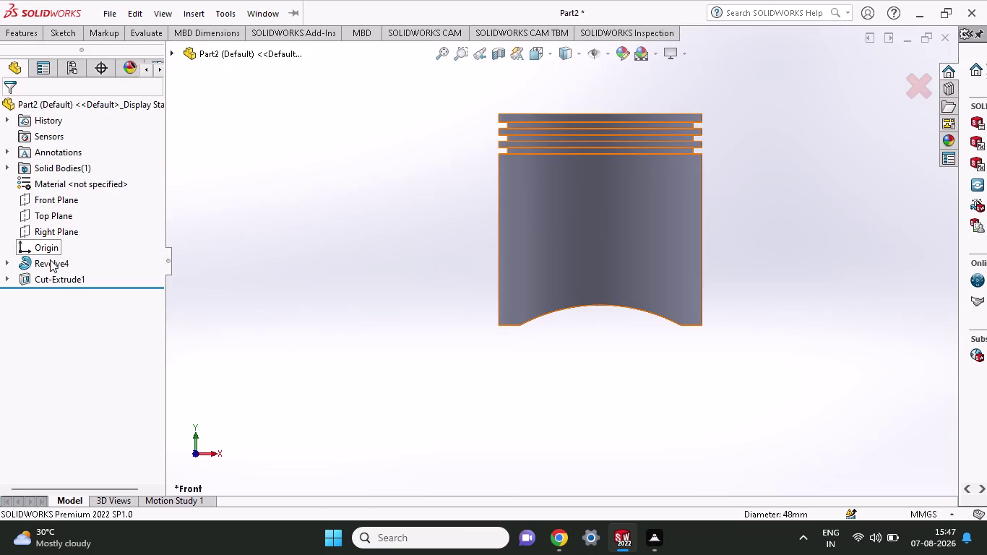
click(52, 263)
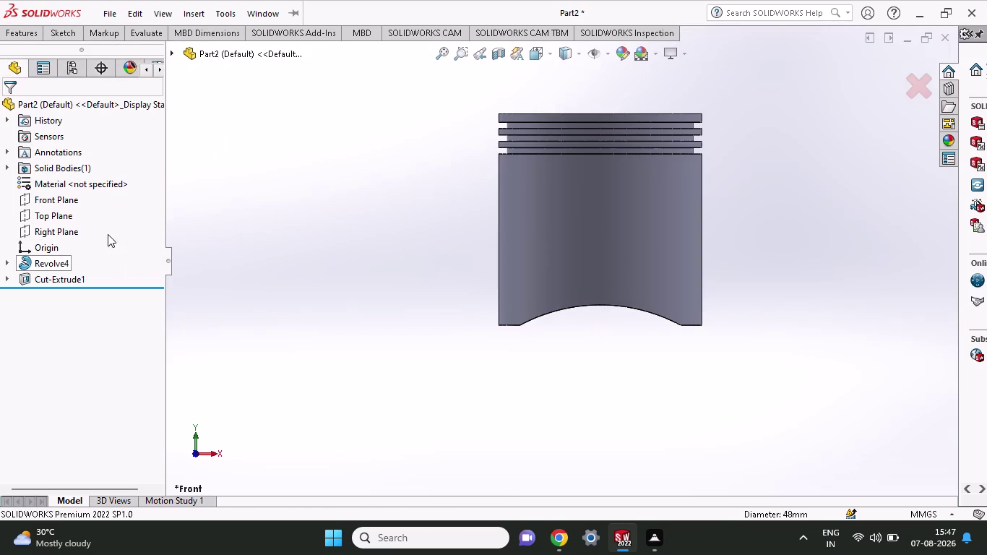
click(580, 221)
key(Escape)
key(Escape)
key(Escape)
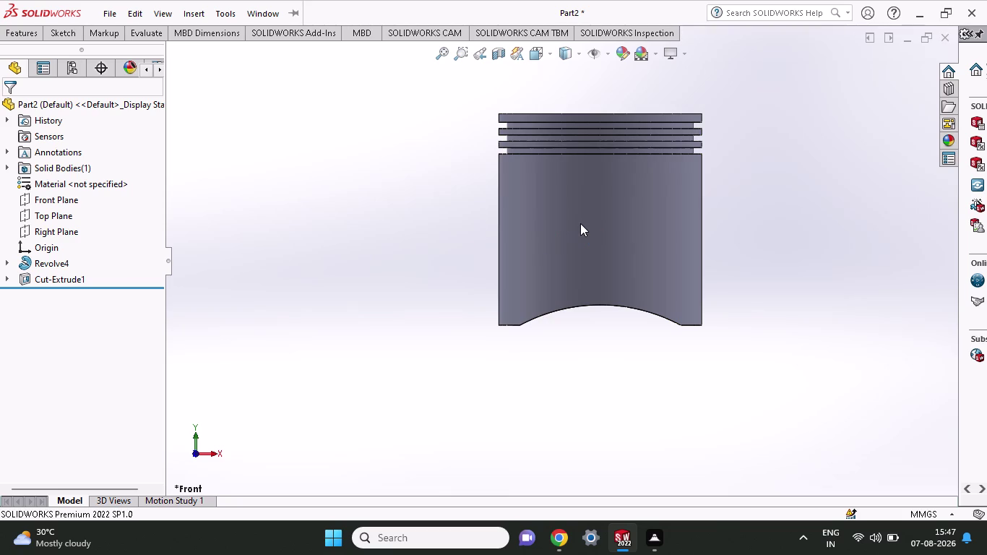
key(Escape)
key(Escape)
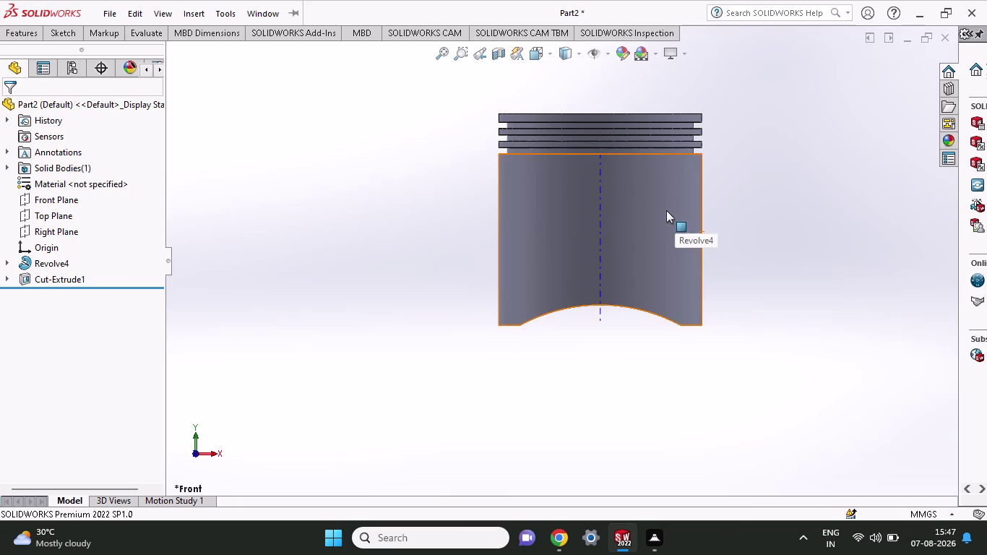
scroll(down, 3)
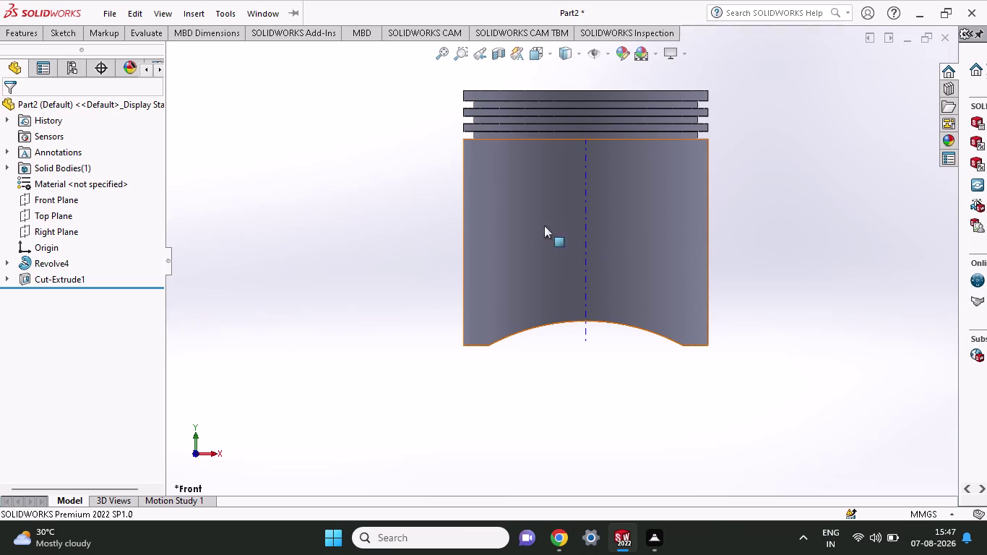
scroll(down, 3)
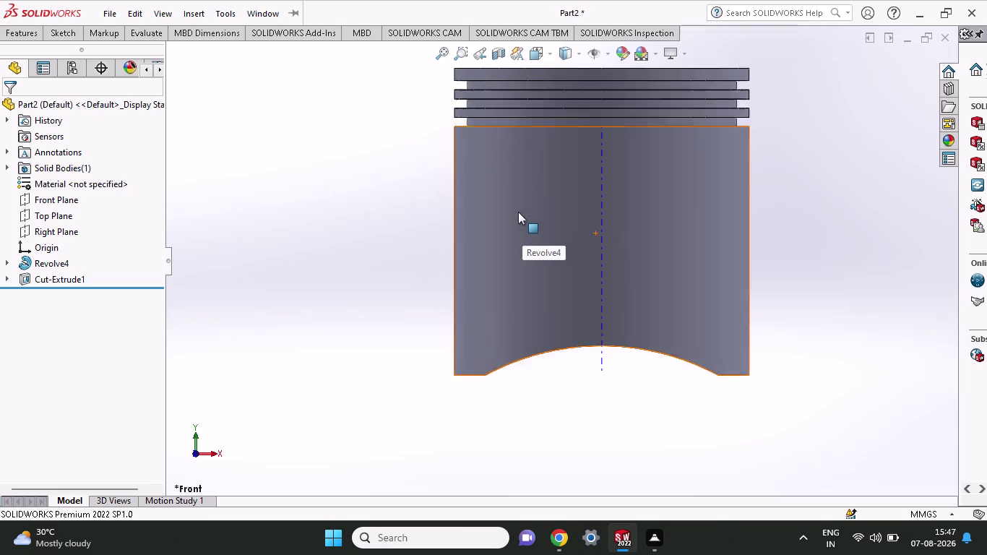
scroll(down, 3)
scroll(up, 3)
scroll(up, 3)
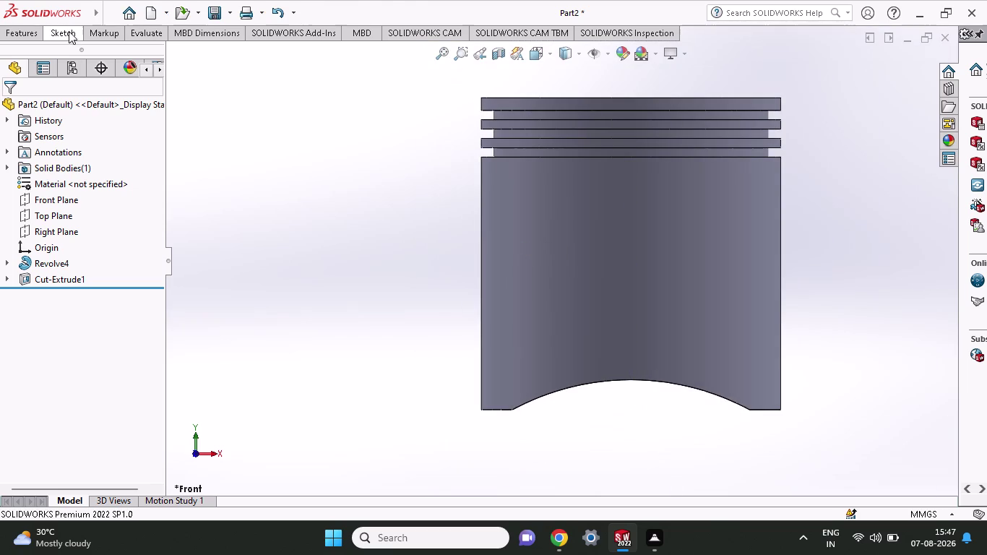
click(68, 36)
click(98, 55)
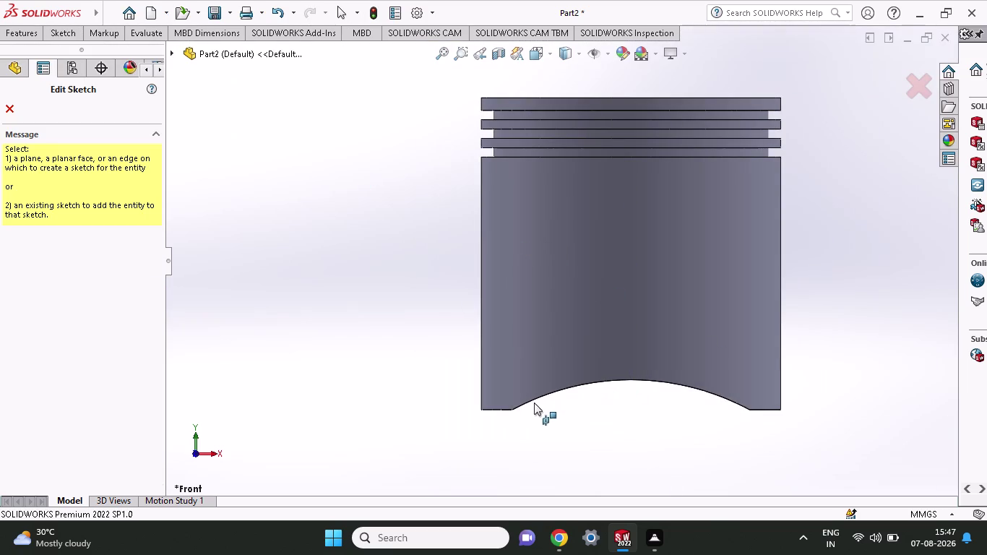
click(501, 407)
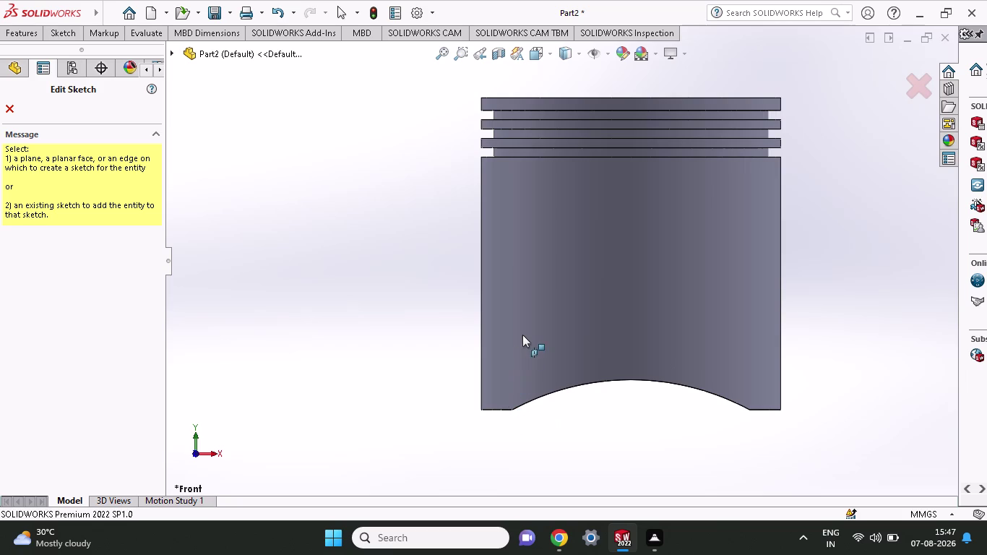
right_click(522, 335)
double_click(556, 280)
key(Escape)
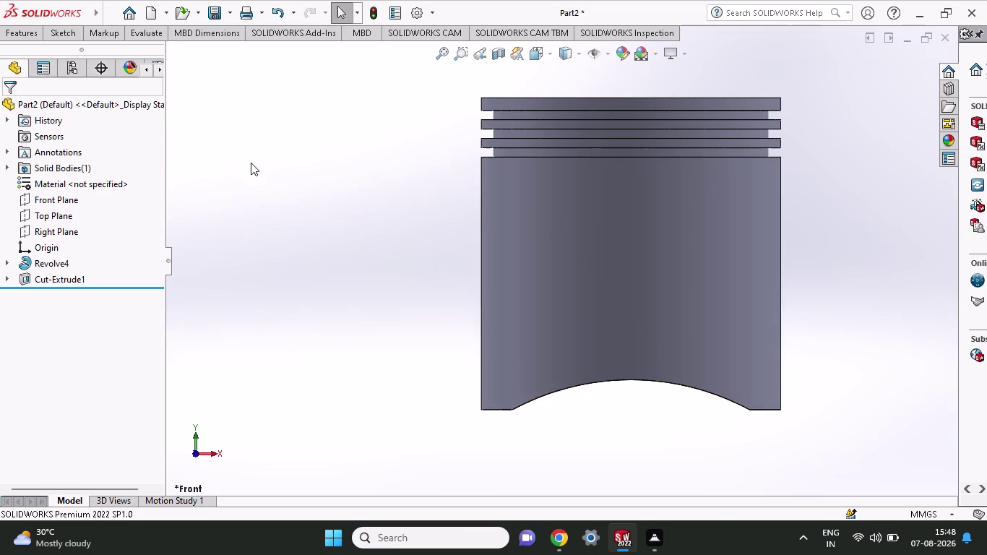
click(605, 240)
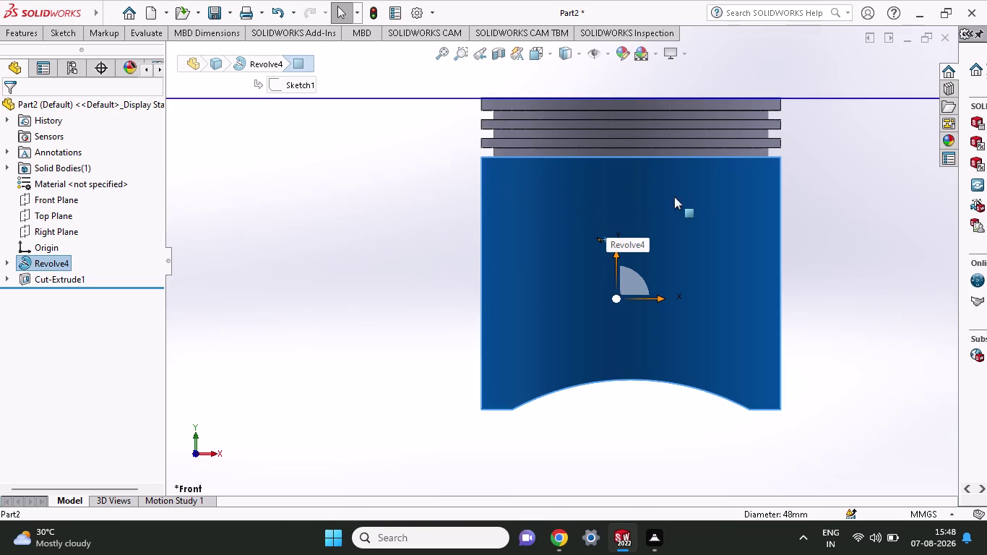
right_click(659, 268)
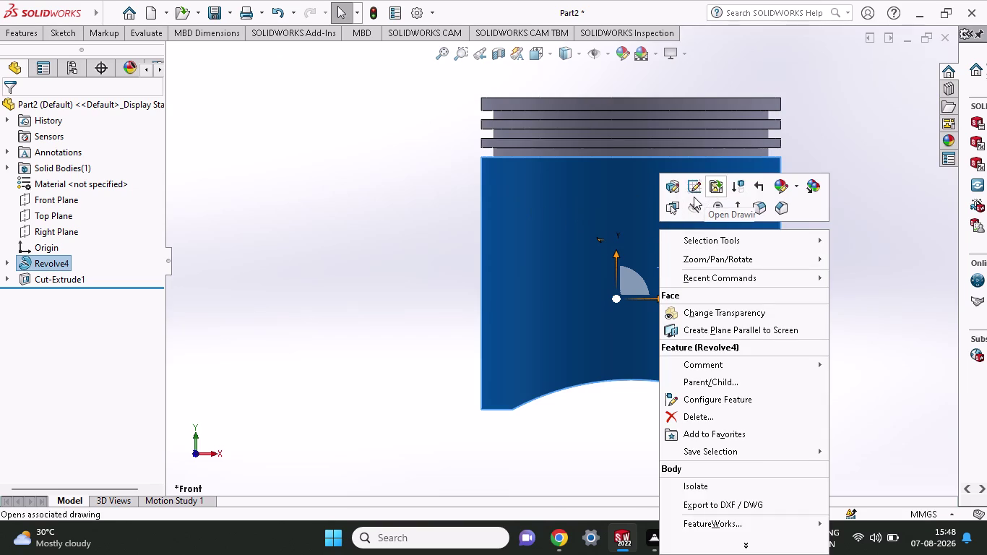
click(693, 197)
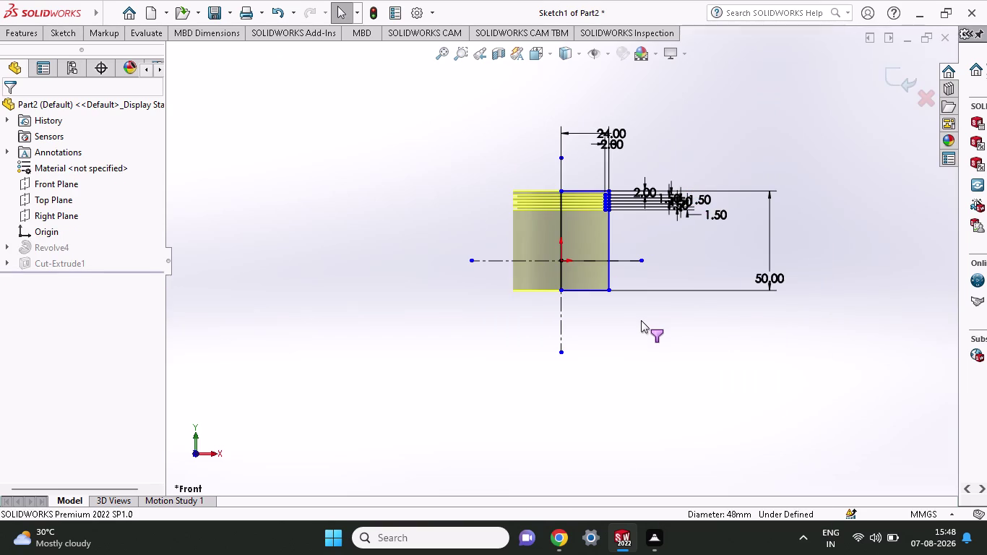
key(ctrl+z)
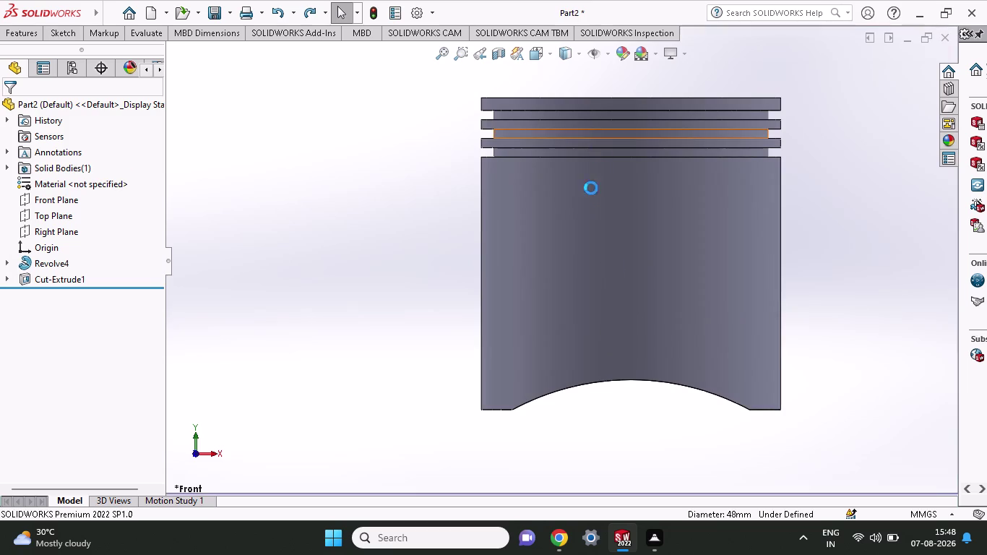
click(35, 230)
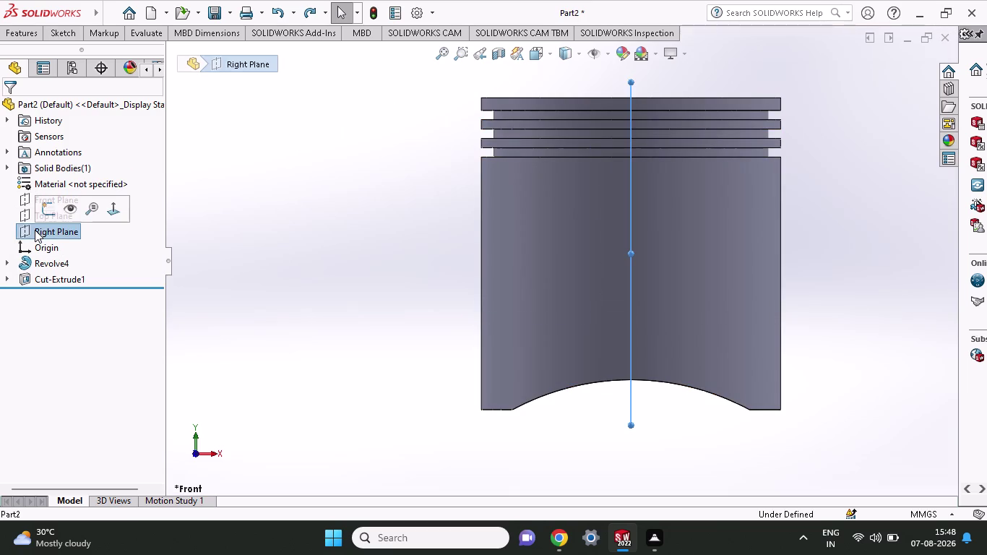
Project the bottom-left curved edge into Sketch10 with Convert Entities.
click(41, 217)
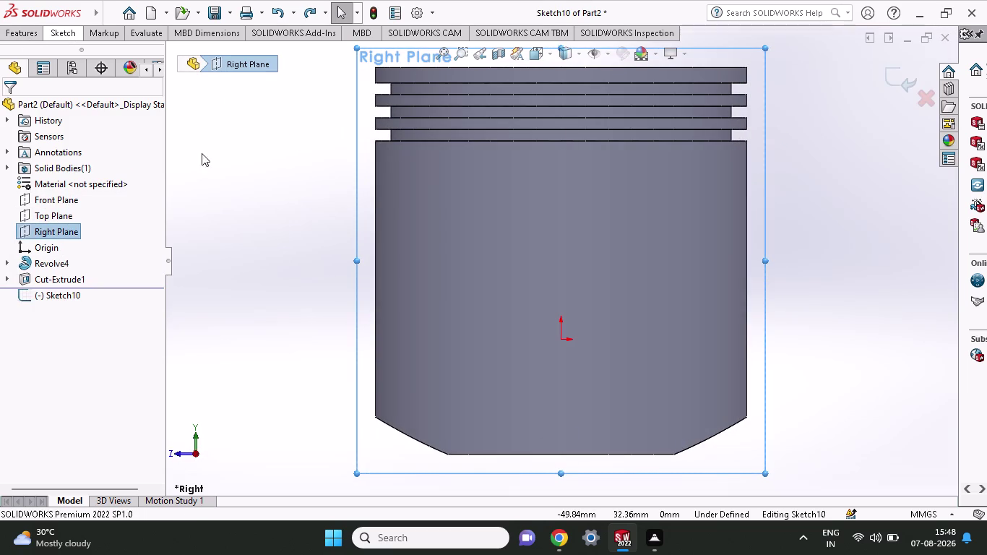
click(405, 430)
click(406, 436)
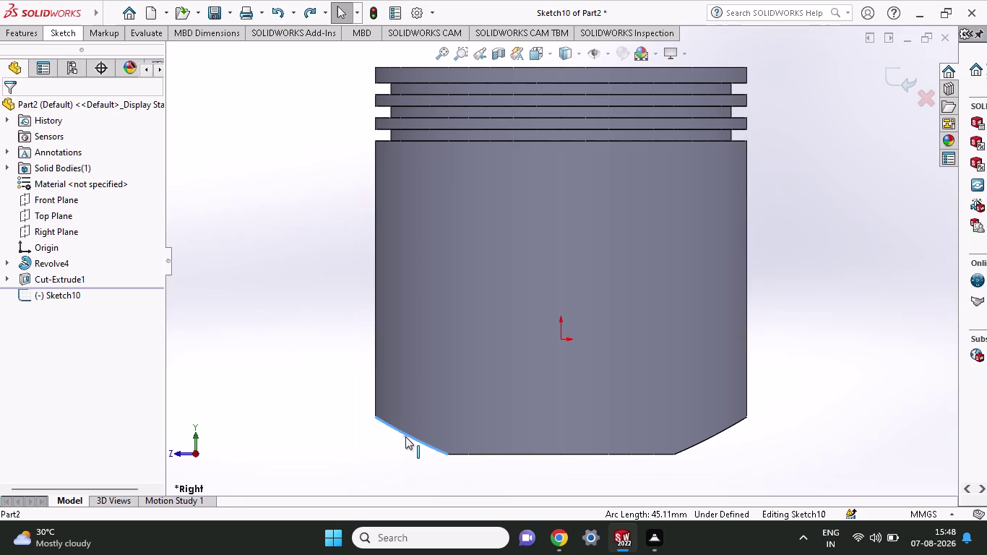
click(34, 30)
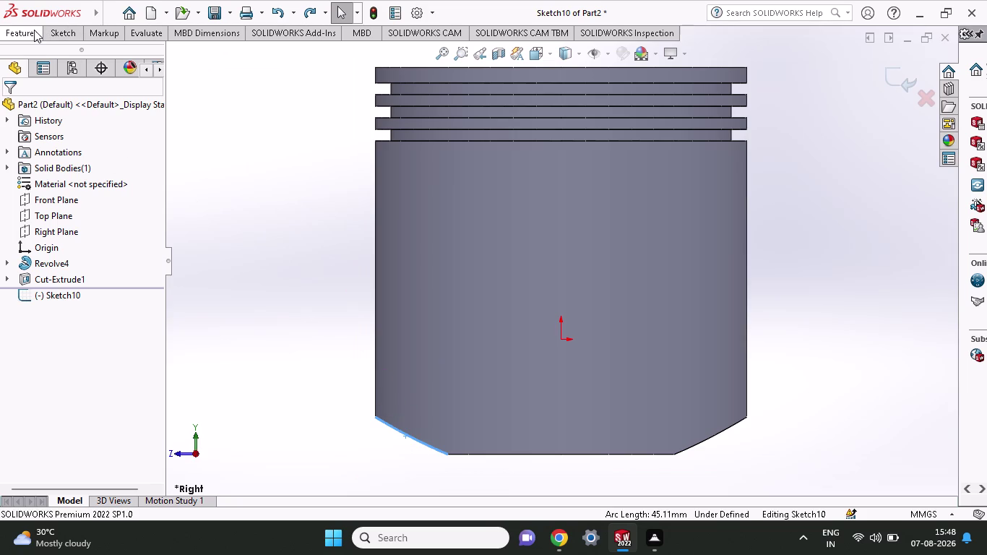
click(81, 32)
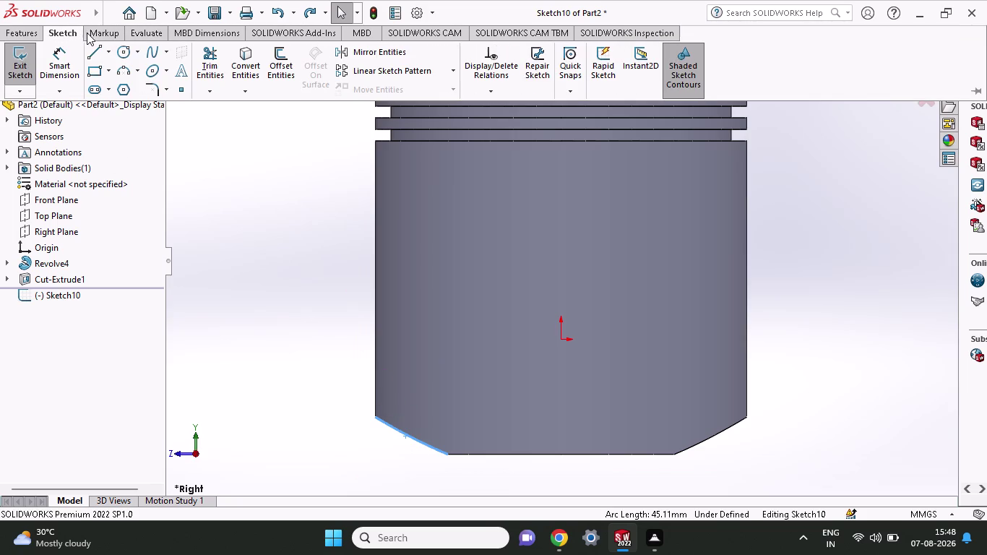
click(244, 62)
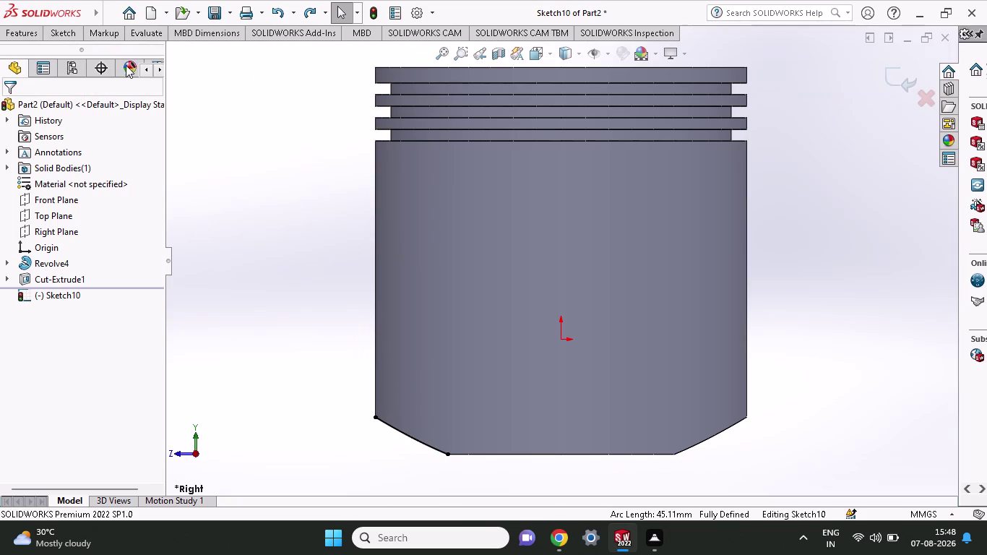
Sketch a vertical line up the left side, a short horizontal line and a slanted line.
click(60, 33)
click(101, 52)
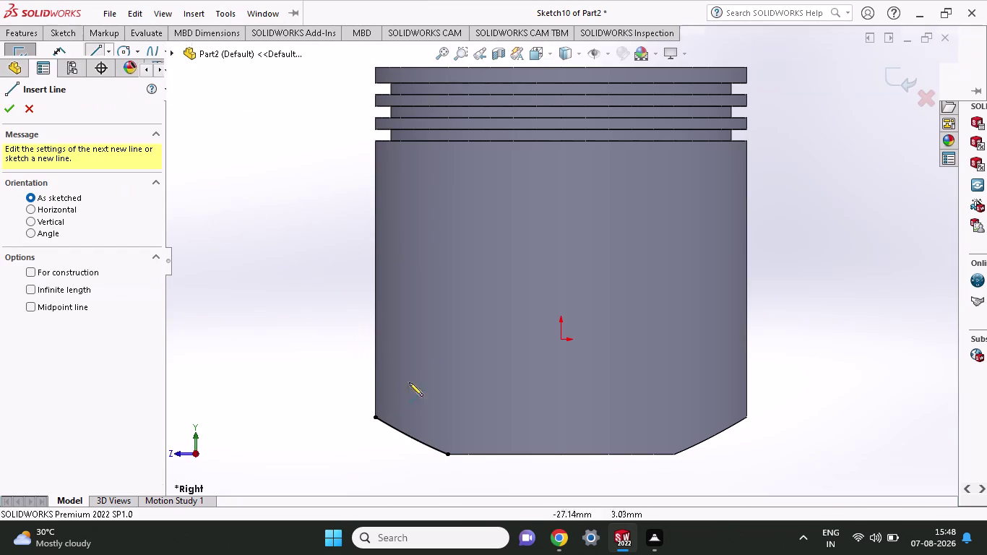
click(377, 416)
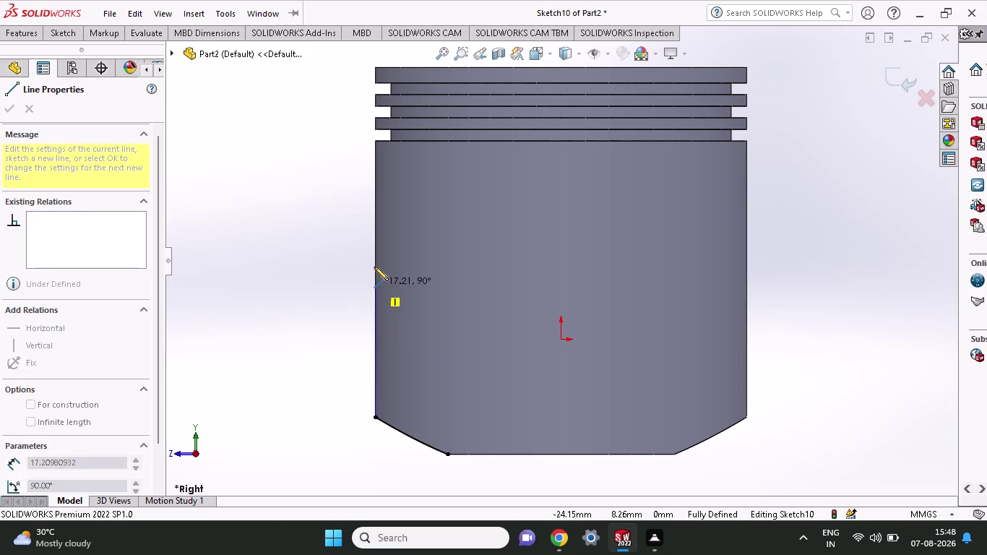
click(373, 251)
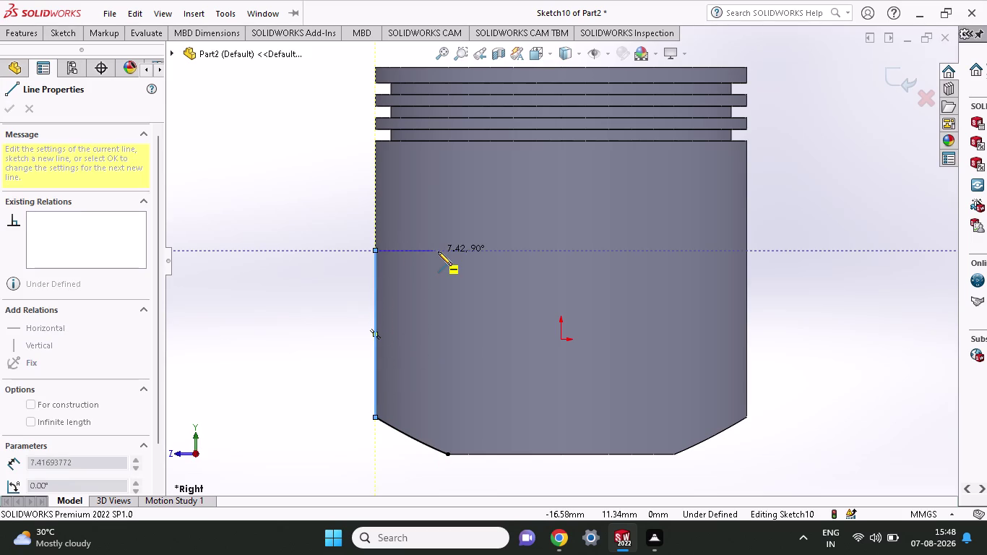
click(438, 251)
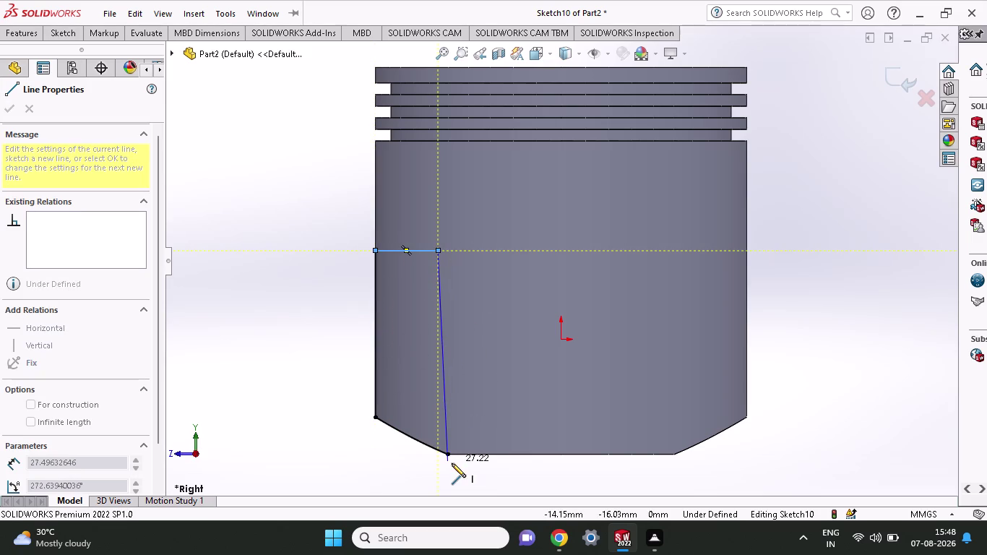
click(451, 451)
key(Escape)
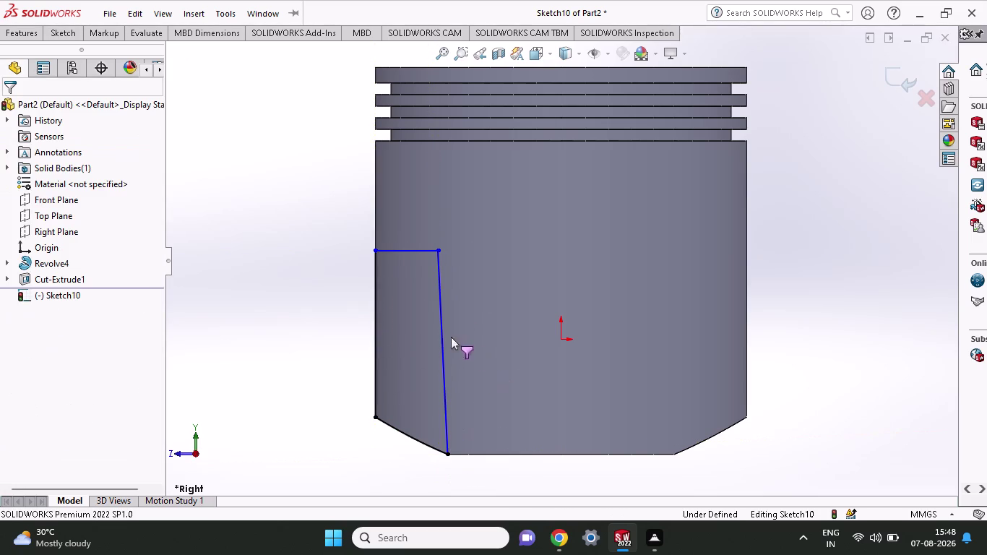
Remove the extra slanted line from Sketch10.
click(443, 332)
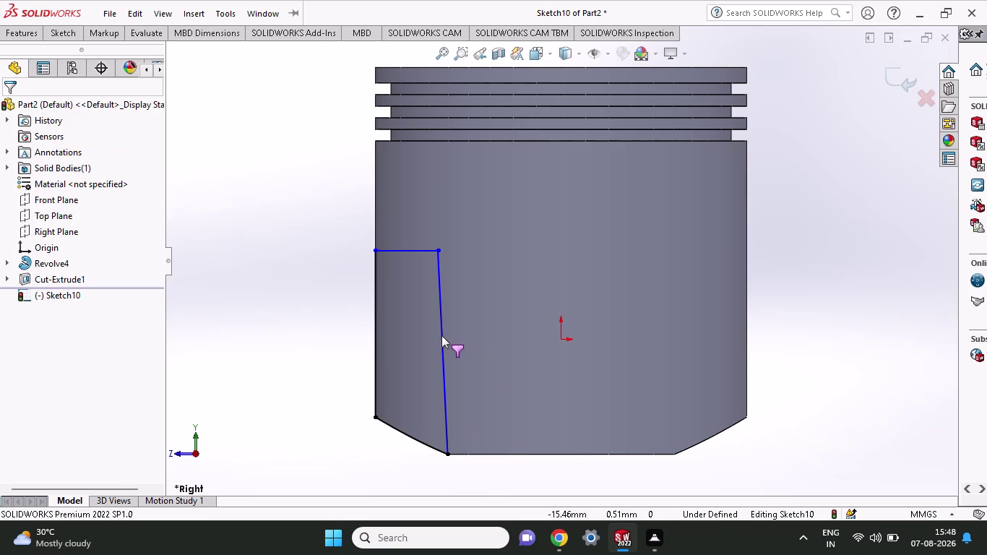
click(442, 335)
key(Escape)
key(Escape)
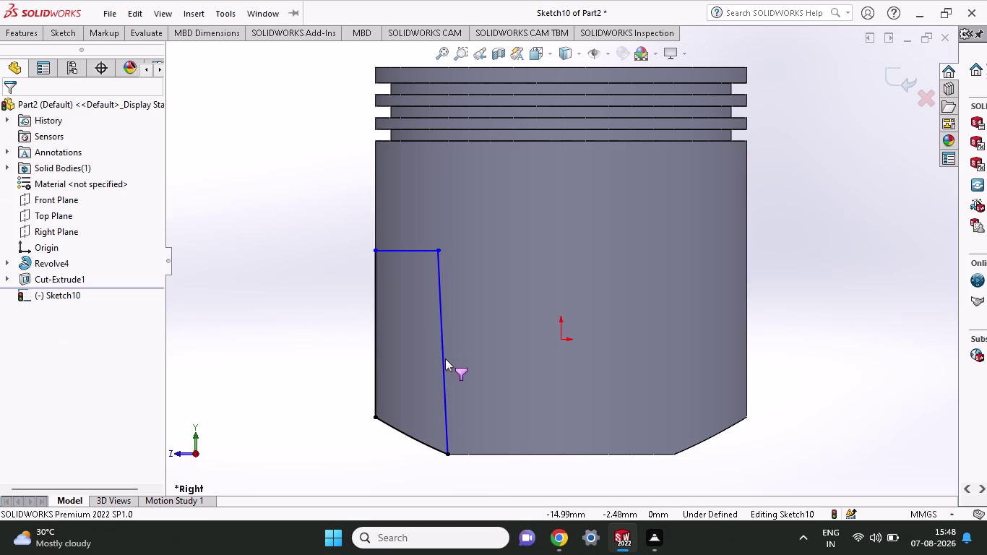
click(440, 358)
right_click(898, 166)
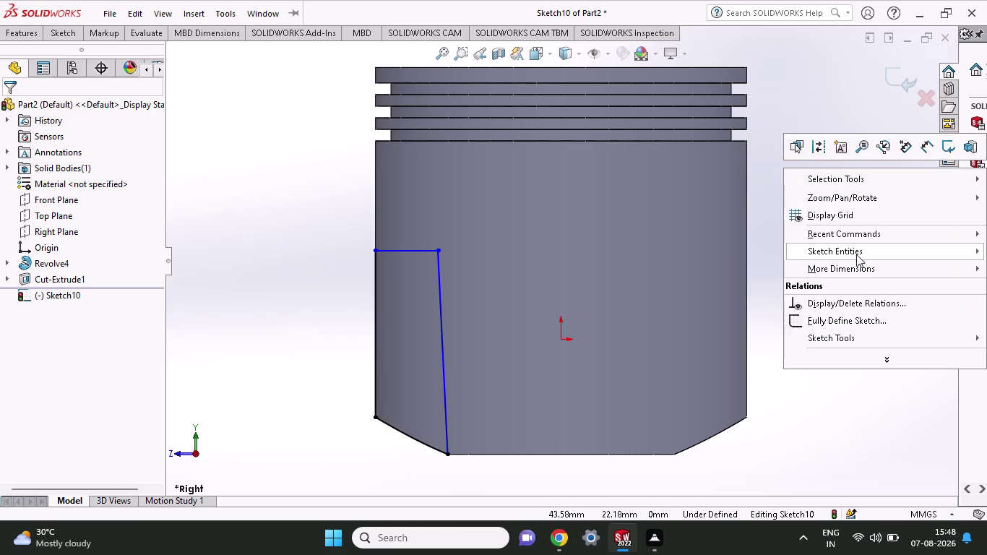
click(832, 181)
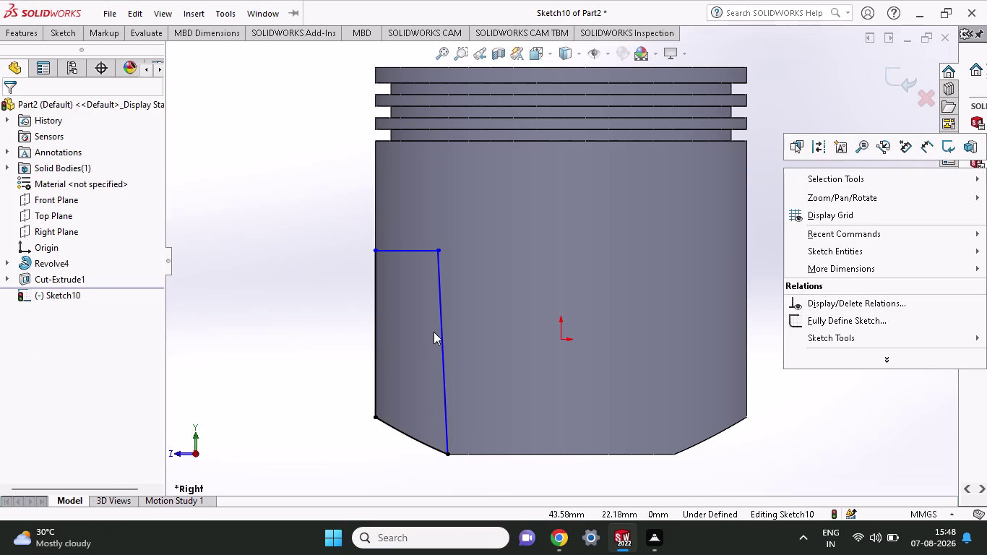
click(443, 326)
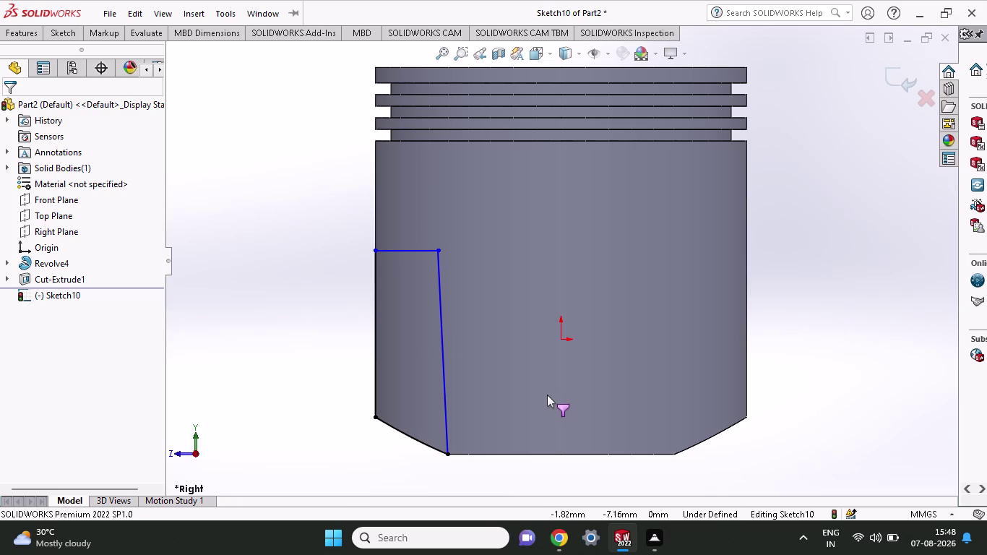
key(ctrl+z)
key(ctrl+z)
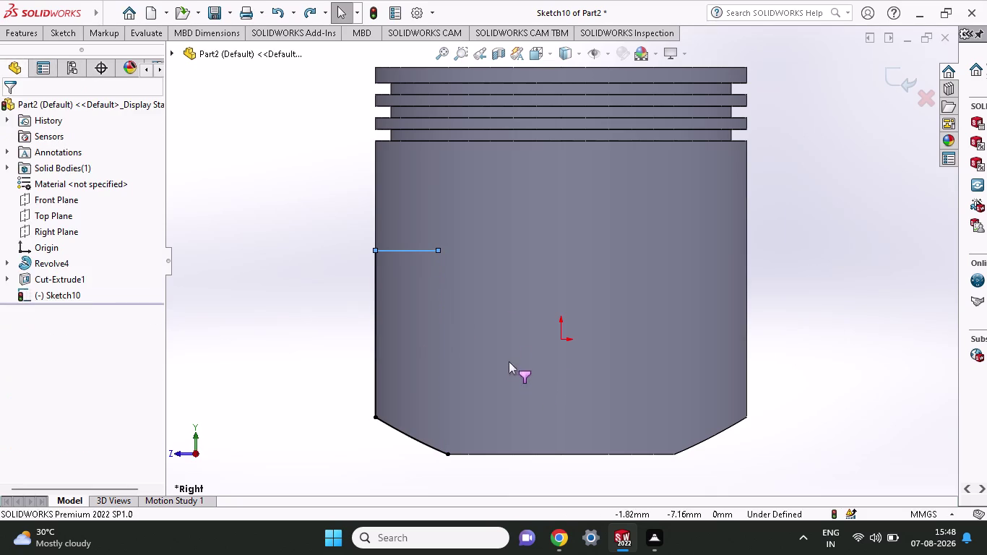
Draw a vertical line from the arc's lower end up to the horizontal line's end.
click(49, 28)
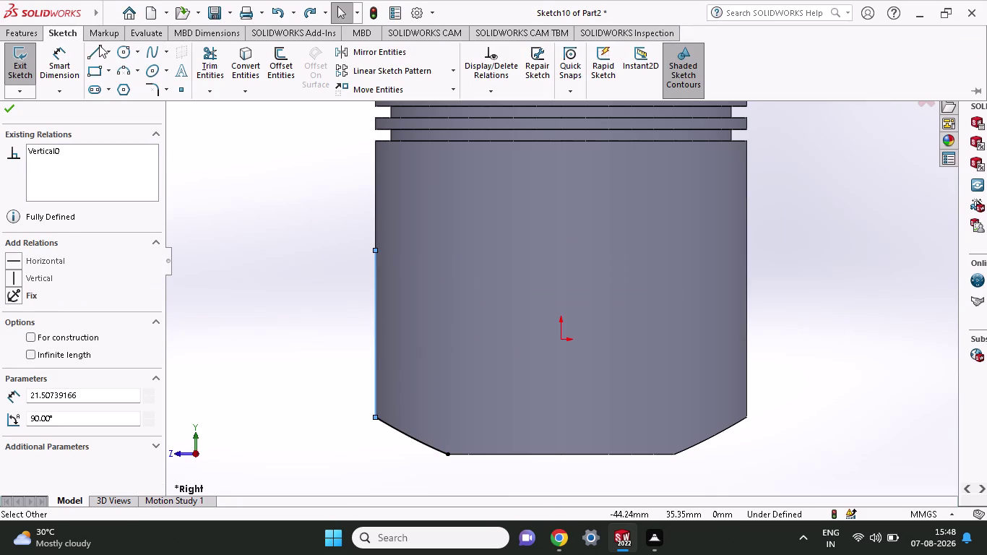
click(99, 44)
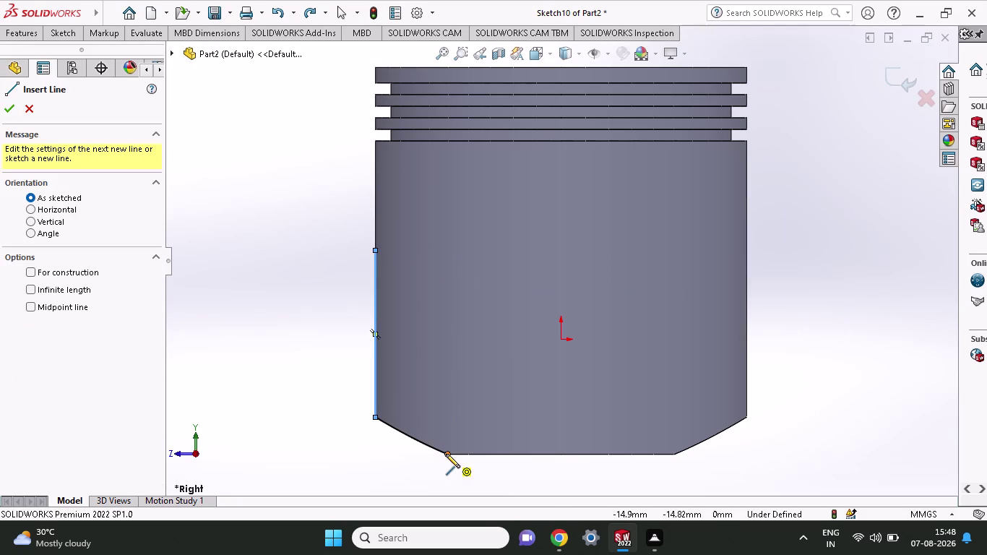
click(446, 454)
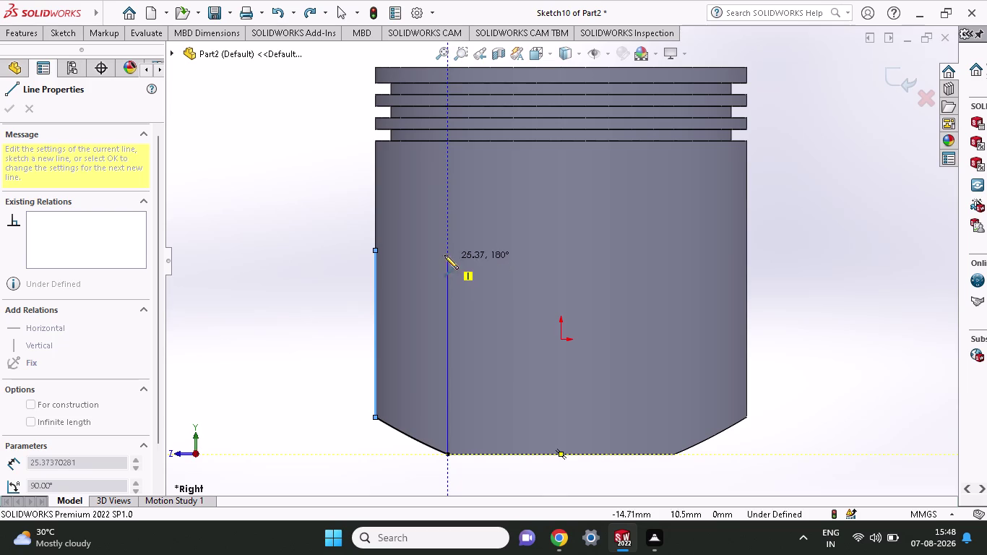
click(446, 253)
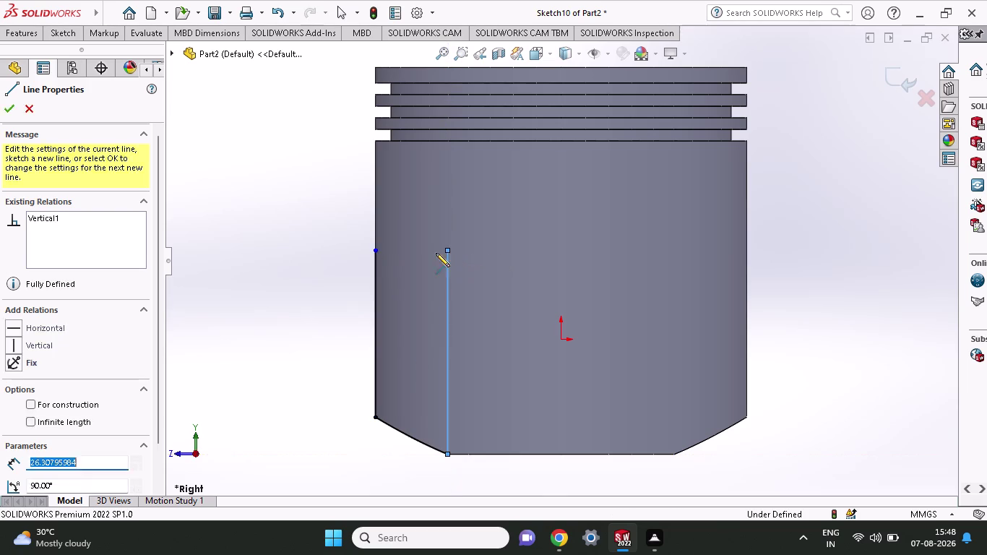
click(372, 251)
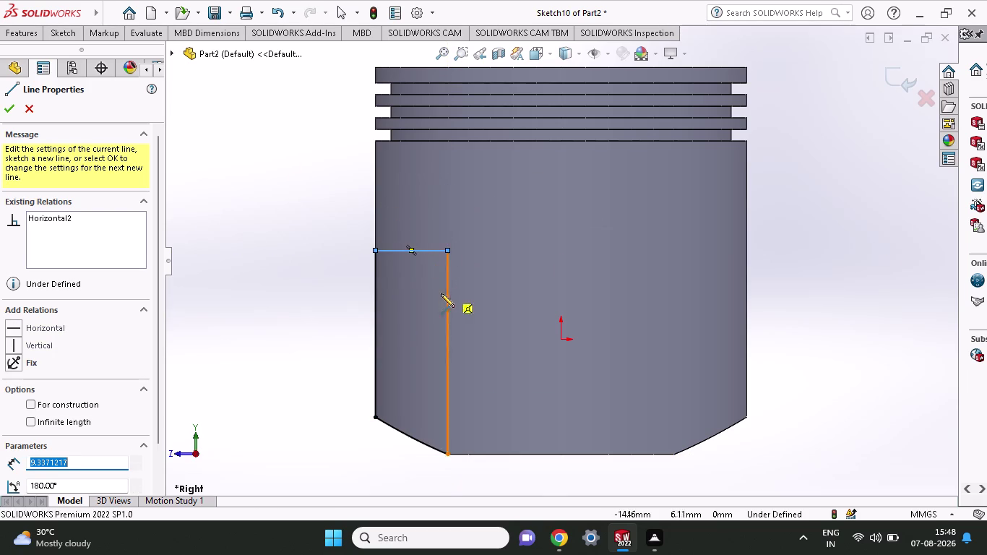
Pick the top corner and bottom edge to place the profile's height dimension.
click(56, 41)
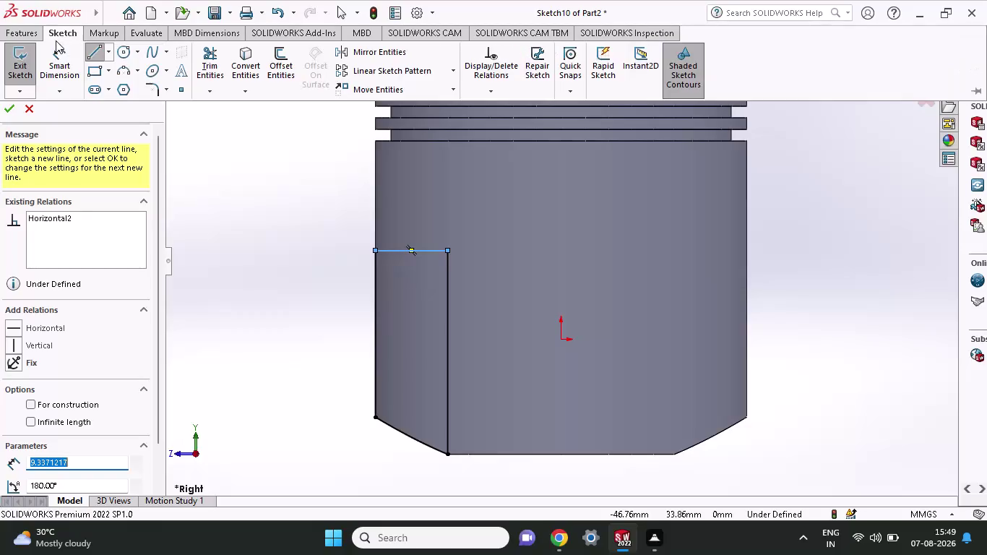
click(56, 65)
click(446, 248)
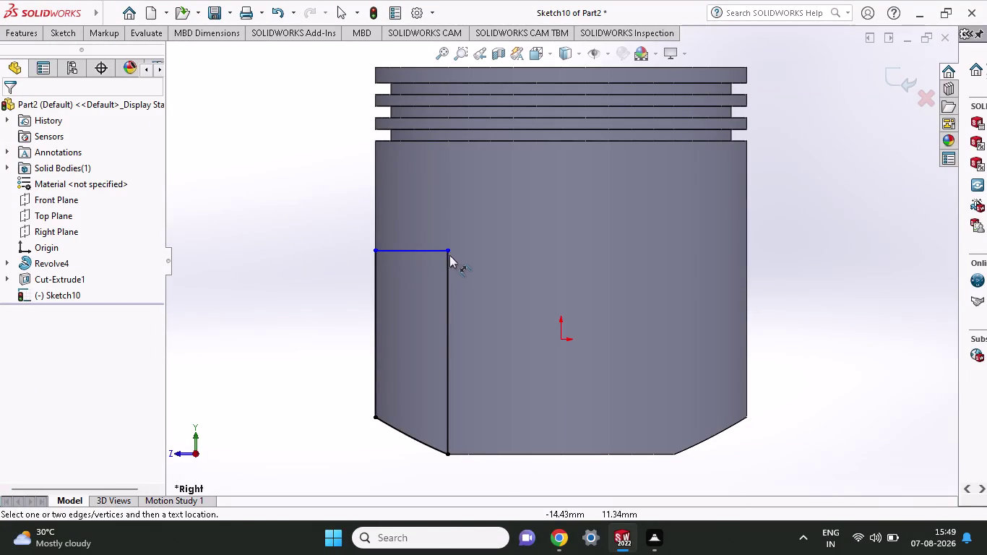
click(449, 452)
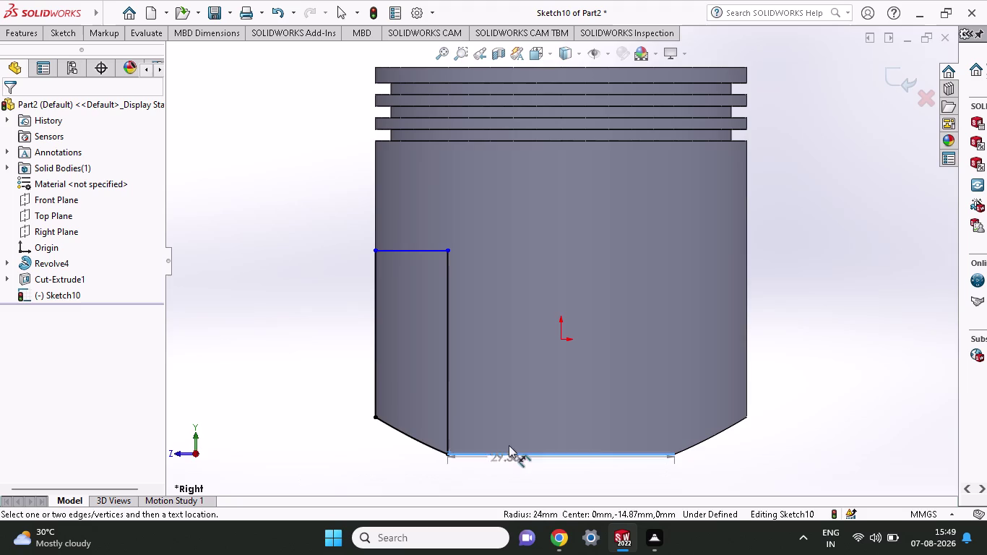
click(444, 250)
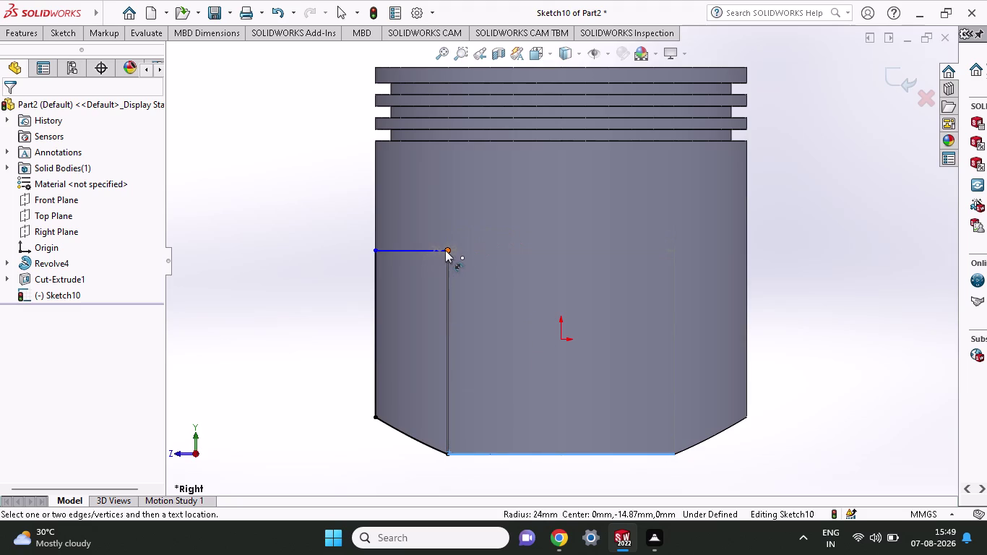
click(814, 253)
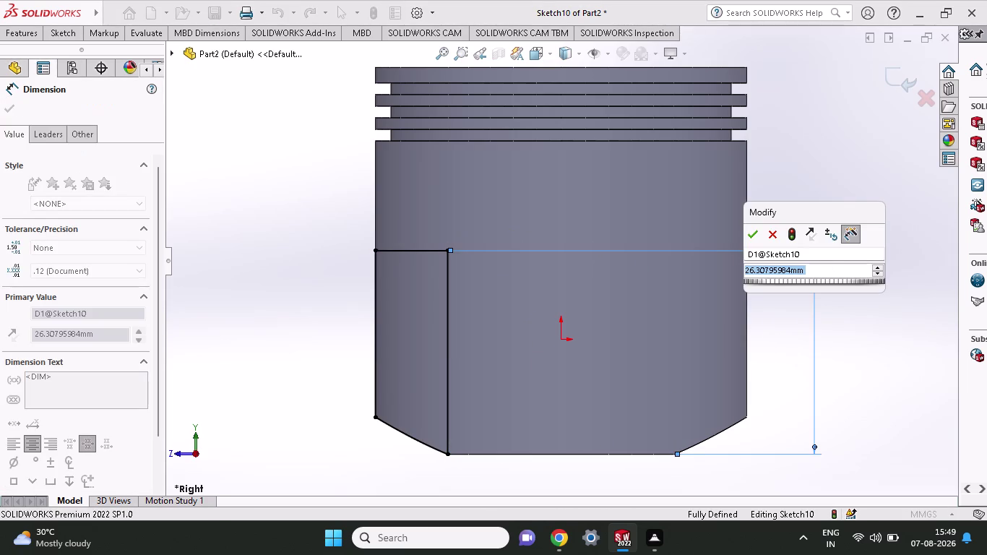
Set the left-side profile height to 37 mm, then launch Extruded Cut.
text(37)
key(Return)
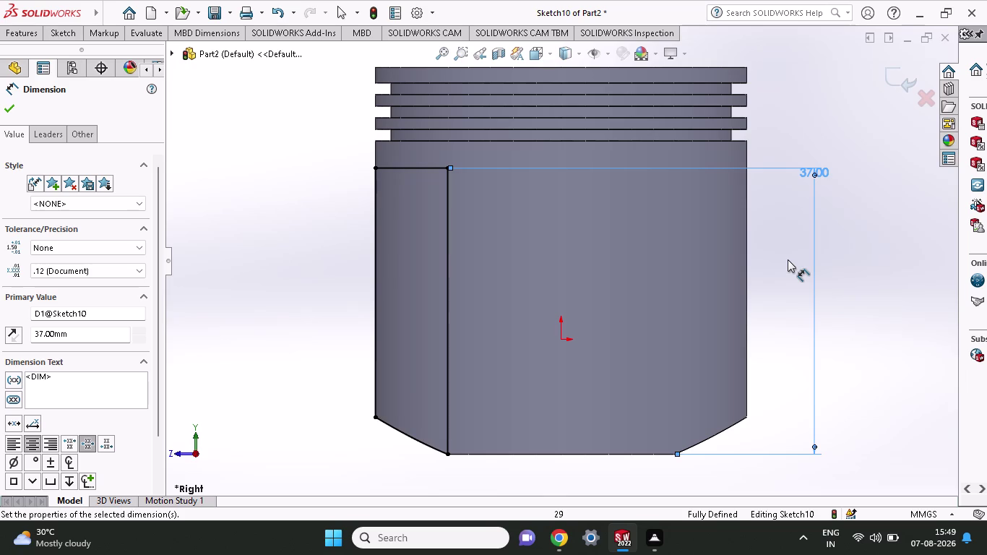
scroll(up, 3)
click(29, 27)
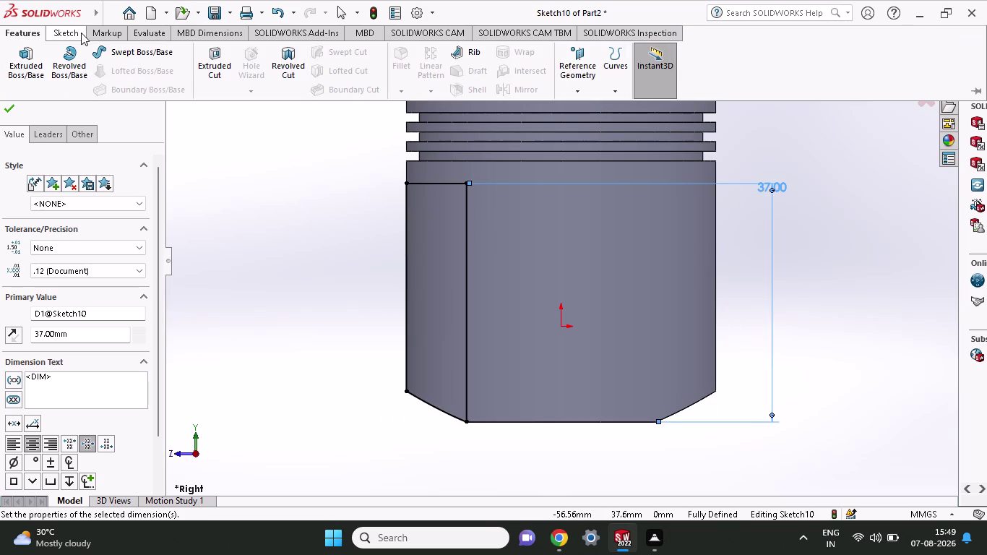
click(207, 54)
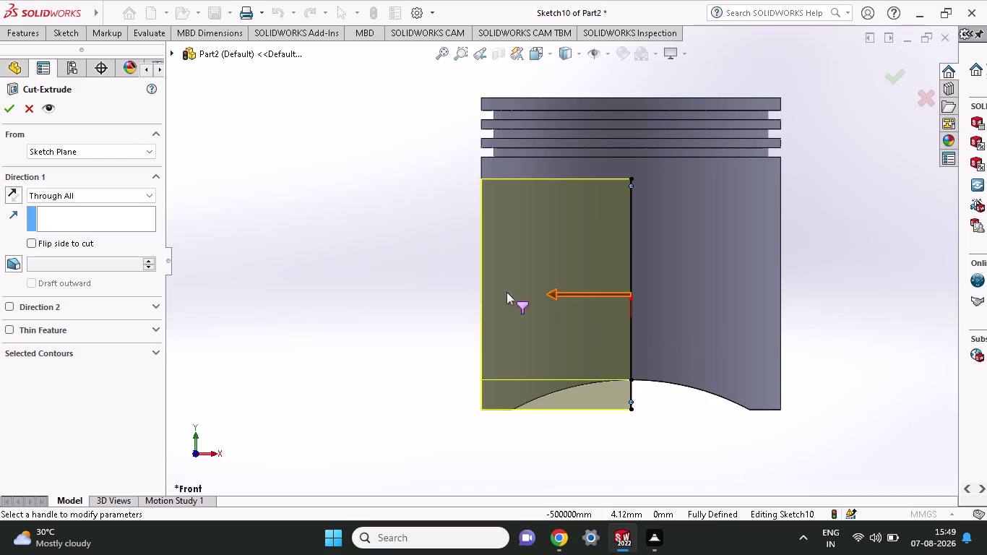
Make Cut-Extrude2 cut through all in both directions and accept it.
drag(553, 294, 796, 288)
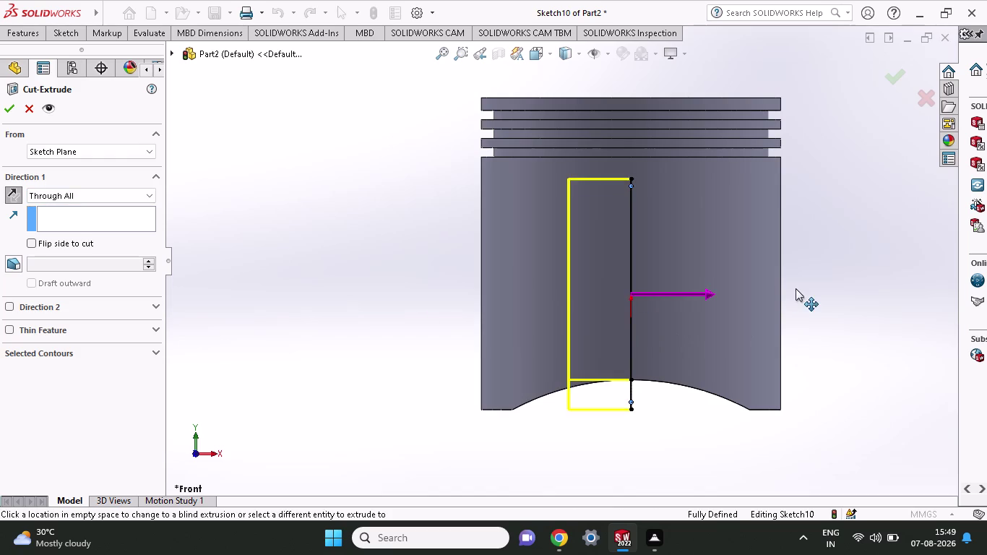
drag(796, 288, 801, 288)
drag(556, 290, 414, 303)
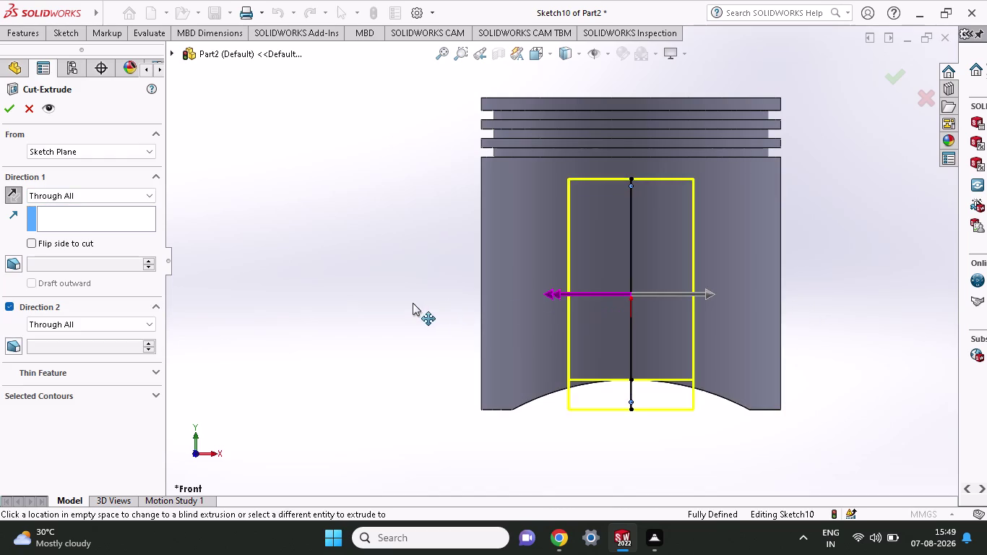
drag(414, 303, 411, 303)
click(0, 109)
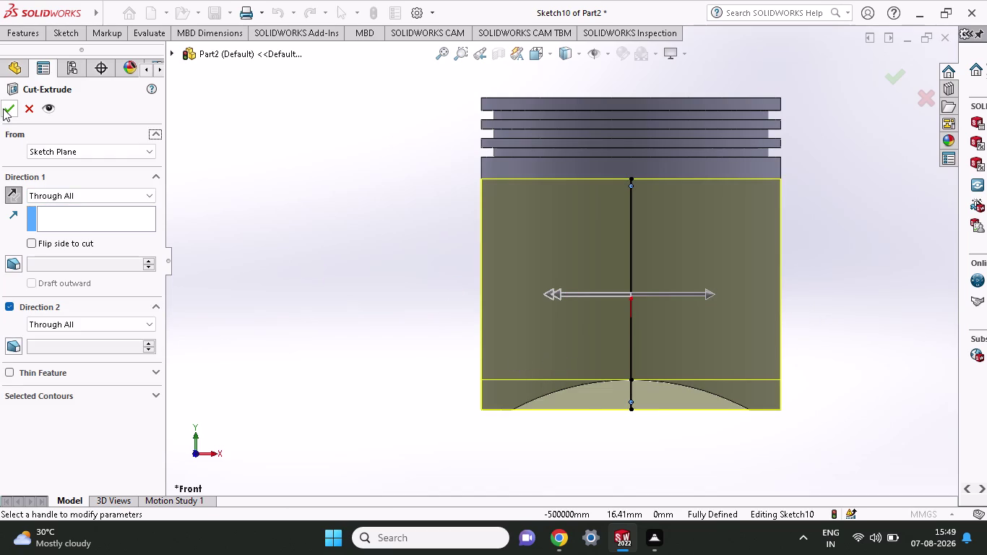
click(3, 109)
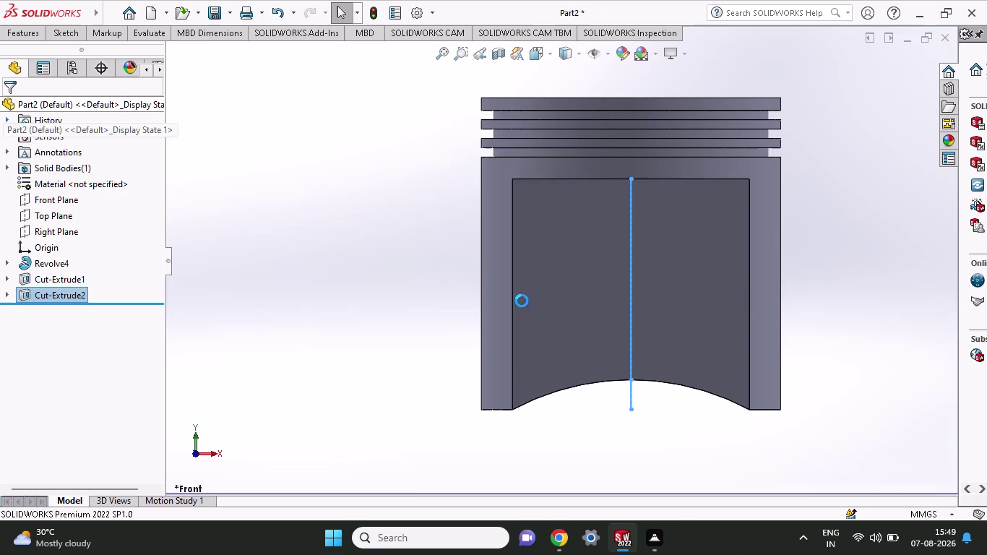
Orbit to the new flat side cut, hide its sketch lines, and dismiss the view menu.
middle_drag(863, 256, 775, 279)
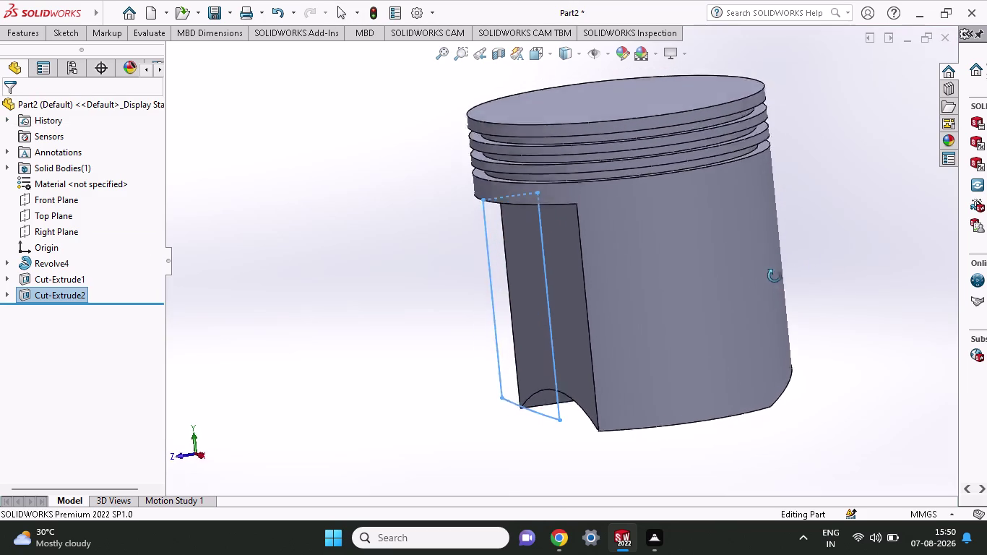
middle_drag(775, 278, 778, 270)
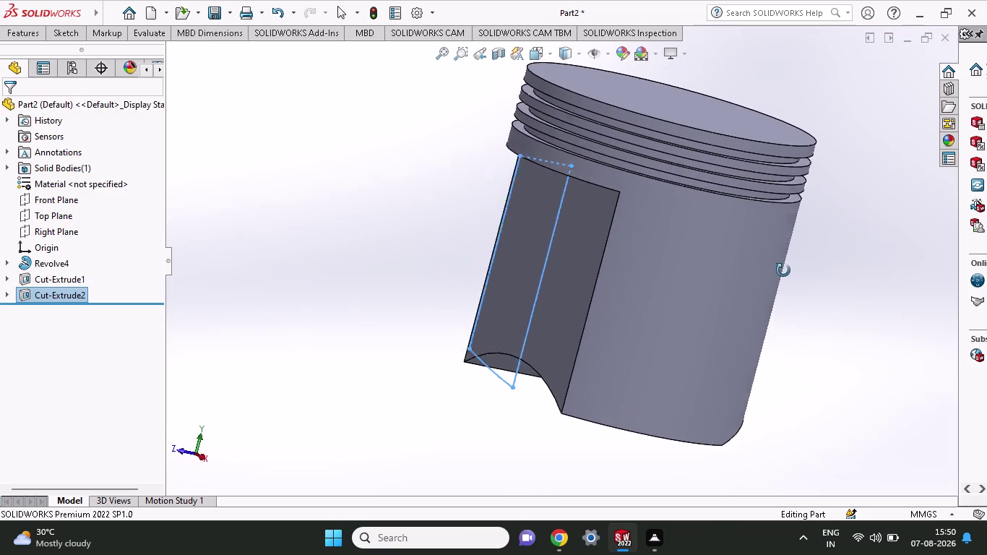
middle_drag(778, 270, 744, 282)
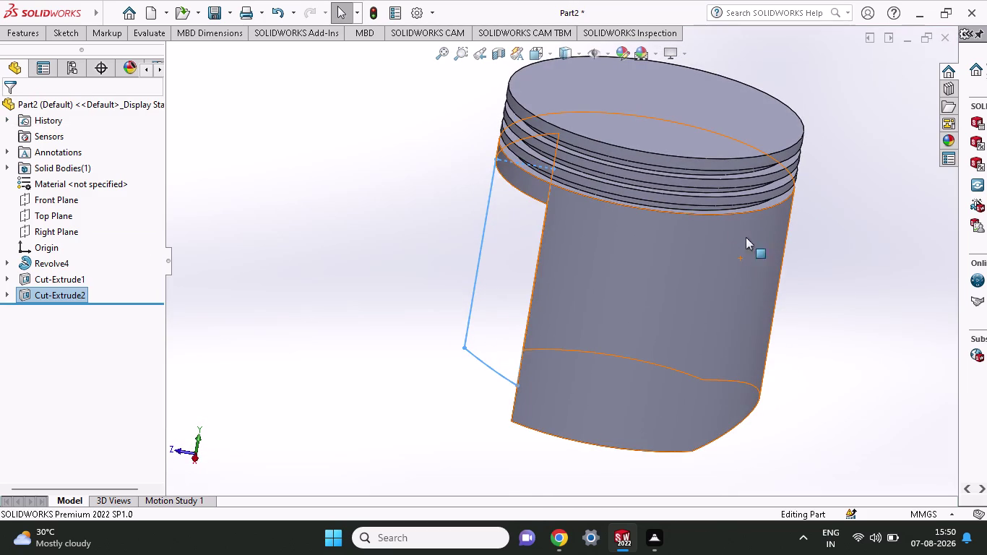
middle_drag(720, 314, 705, 272)
scroll(up, 3)
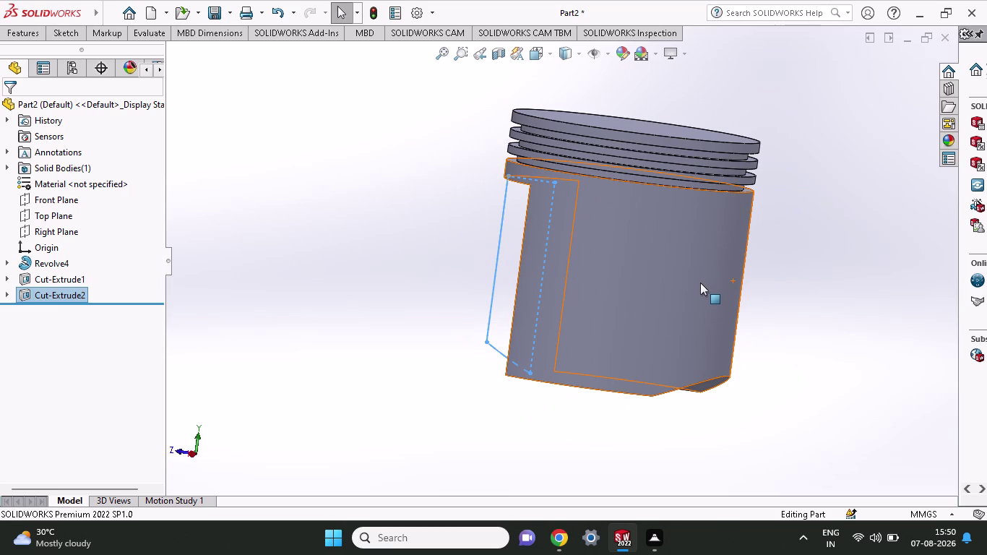
click(63, 34)
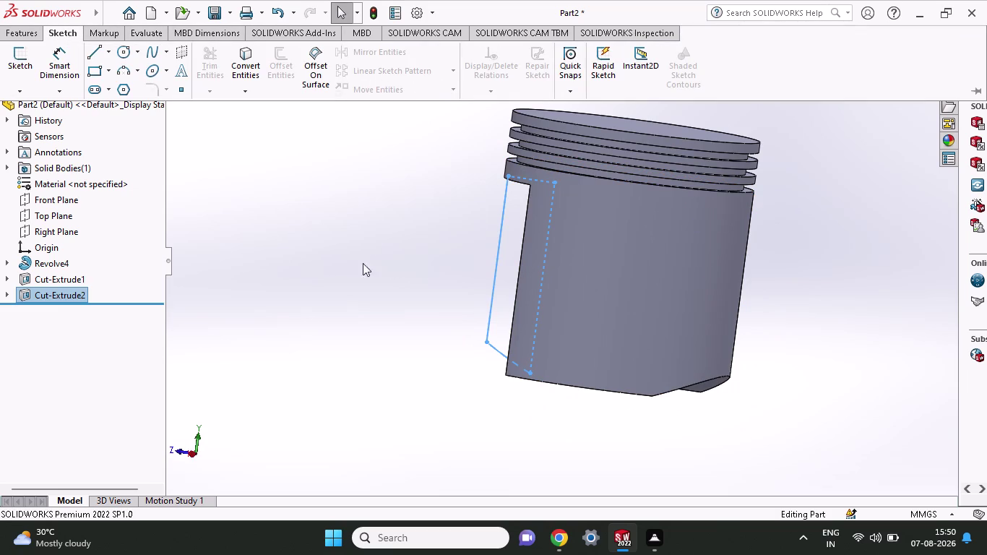
right_click(303, 281)
click(279, 227)
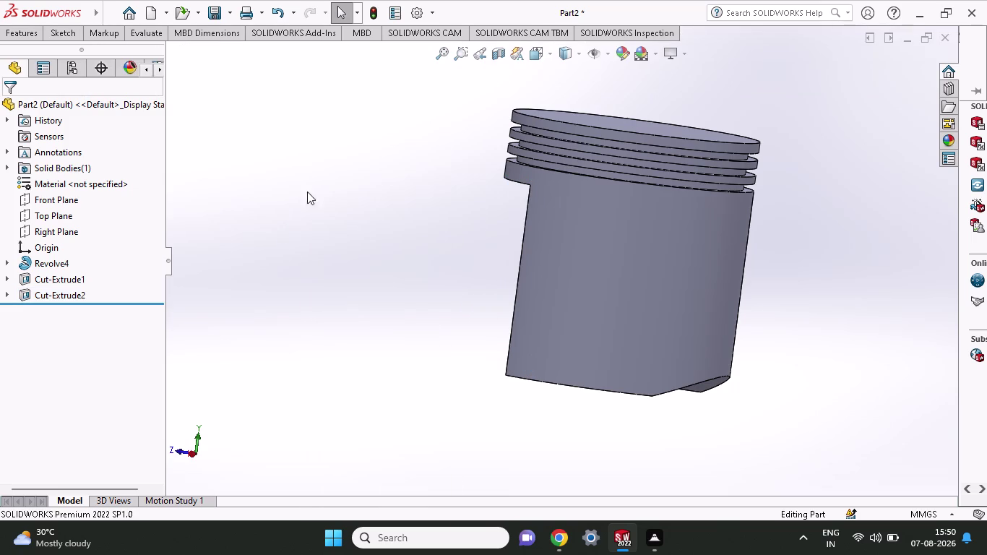
click(69, 36)
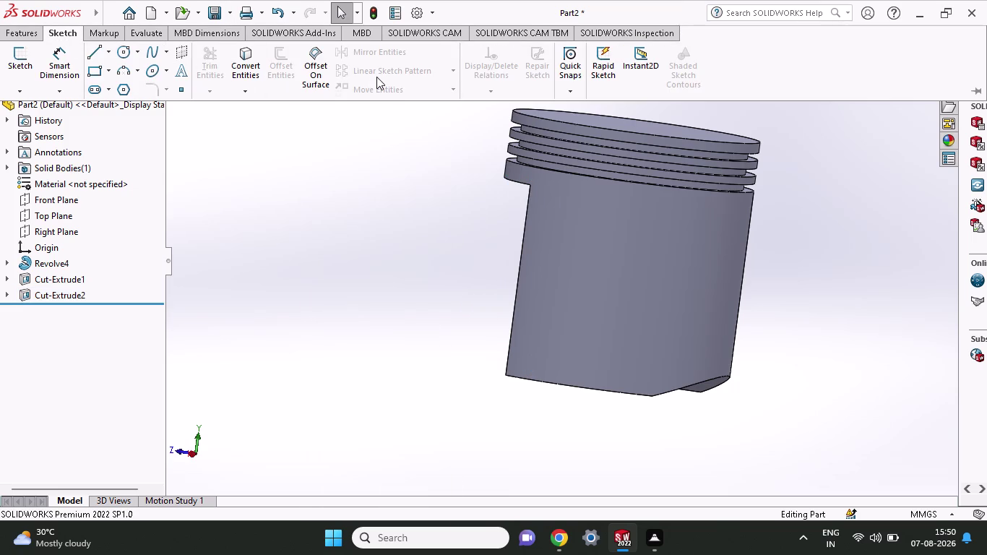
right_click(309, 215)
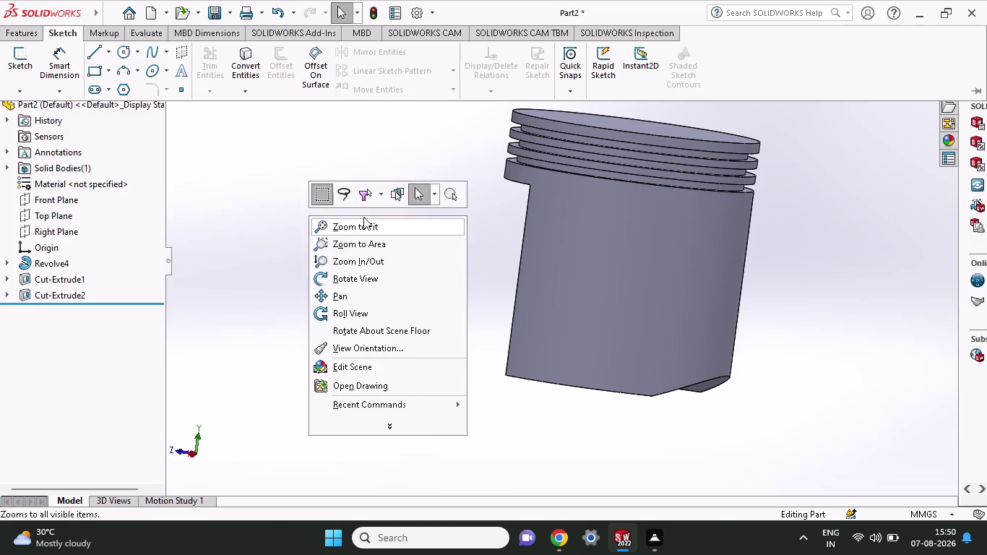
click(363, 136)
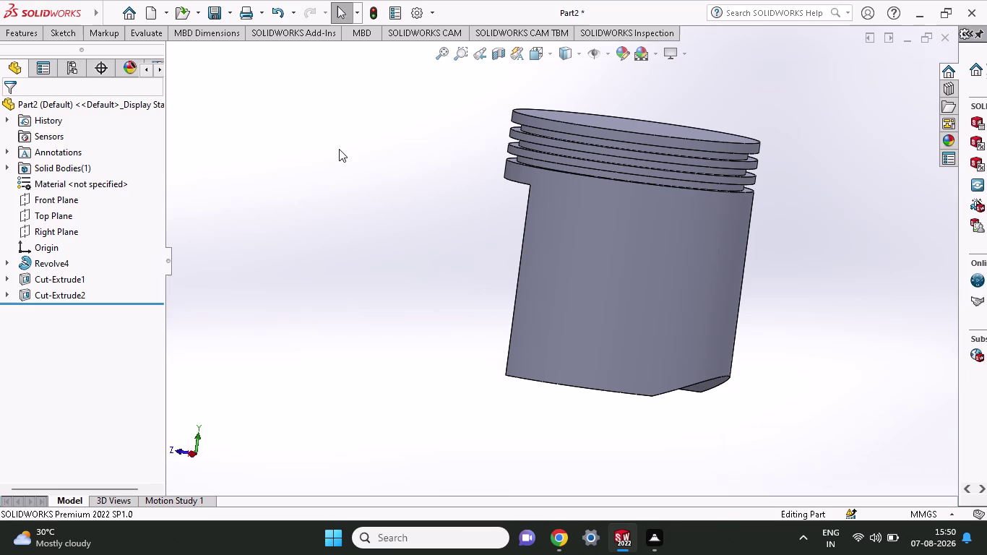
click(68, 29)
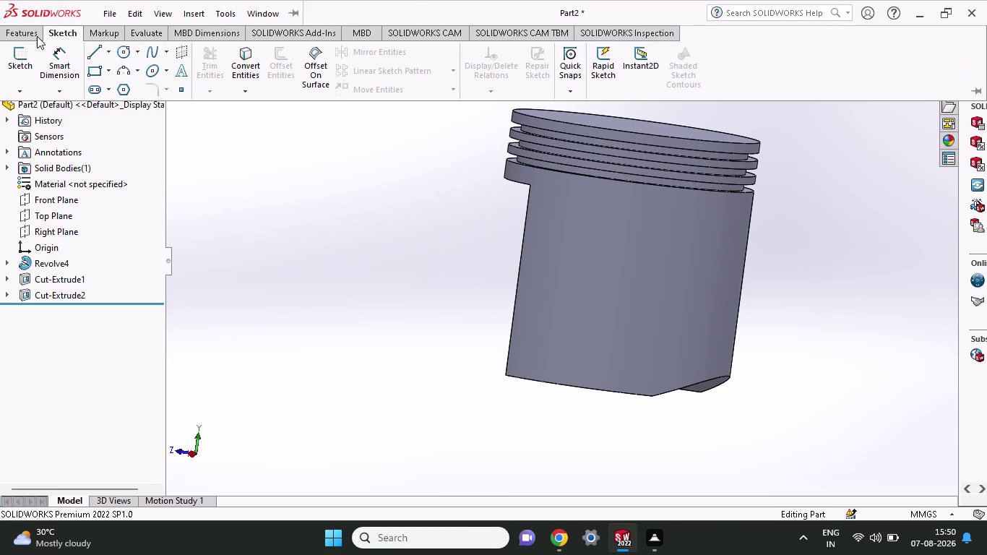
Start a Mirror feature and add the flat cut face as a face to mirror.
click(37, 36)
click(523, 90)
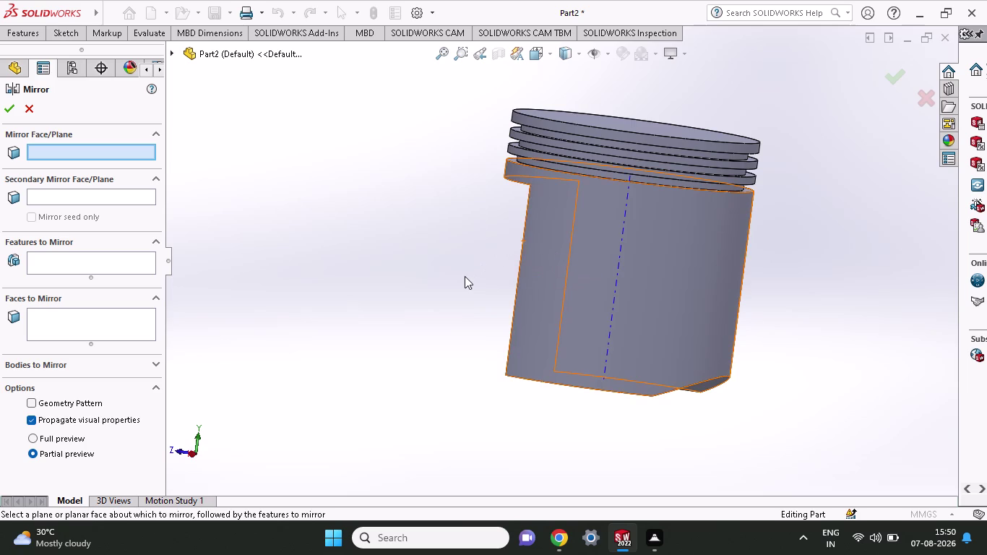
middle_drag(465, 276, 516, 292)
click(539, 279)
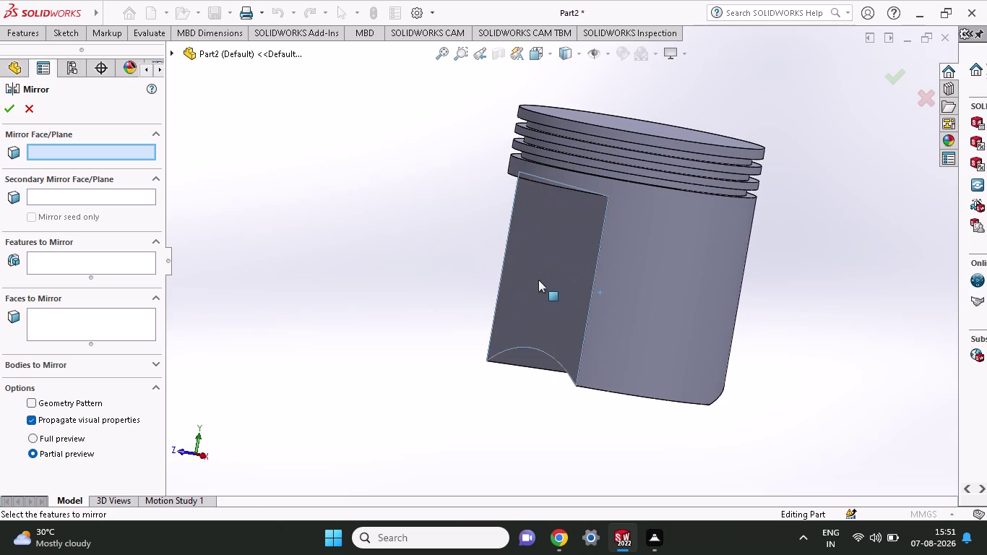
click(85, 151)
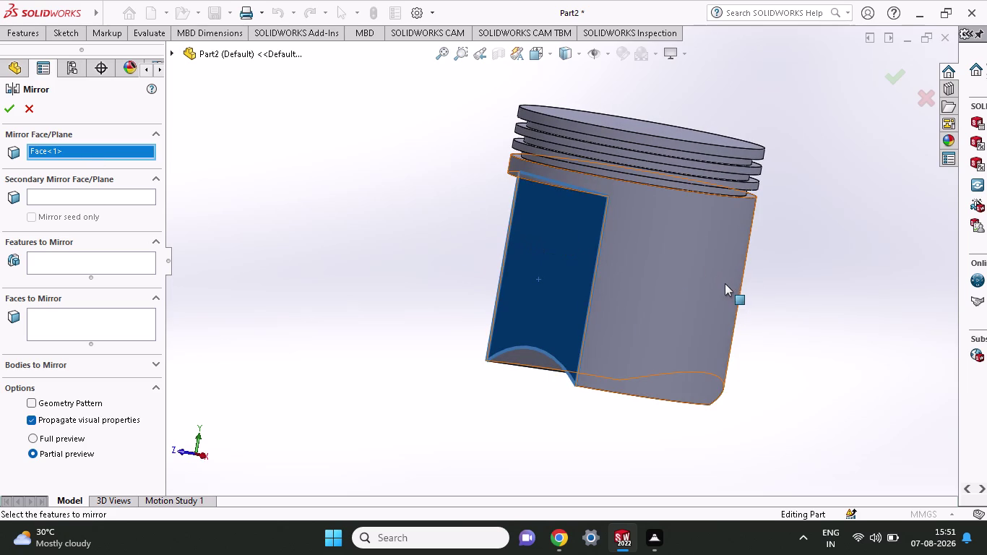
click(64, 195)
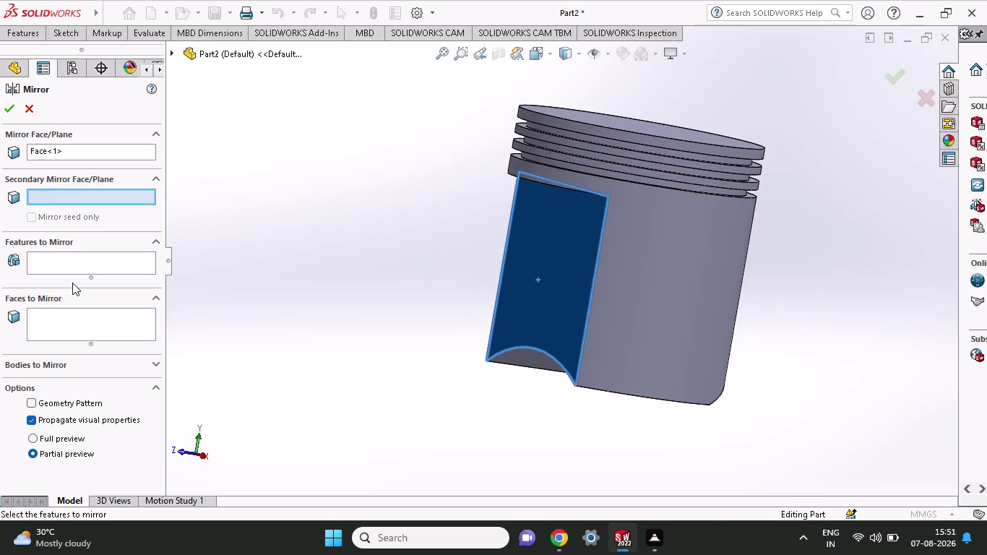
click(72, 268)
click(78, 329)
click(544, 272)
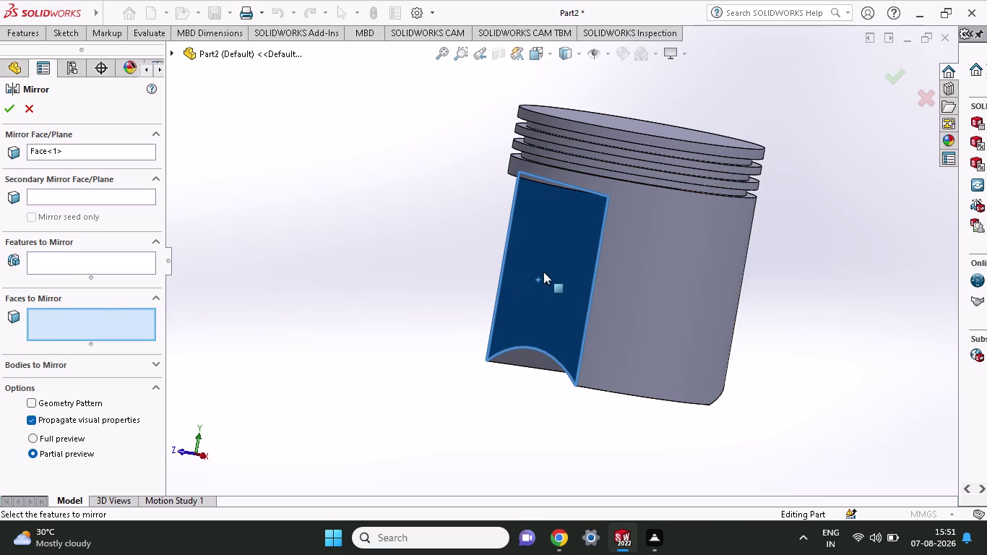
click(555, 230)
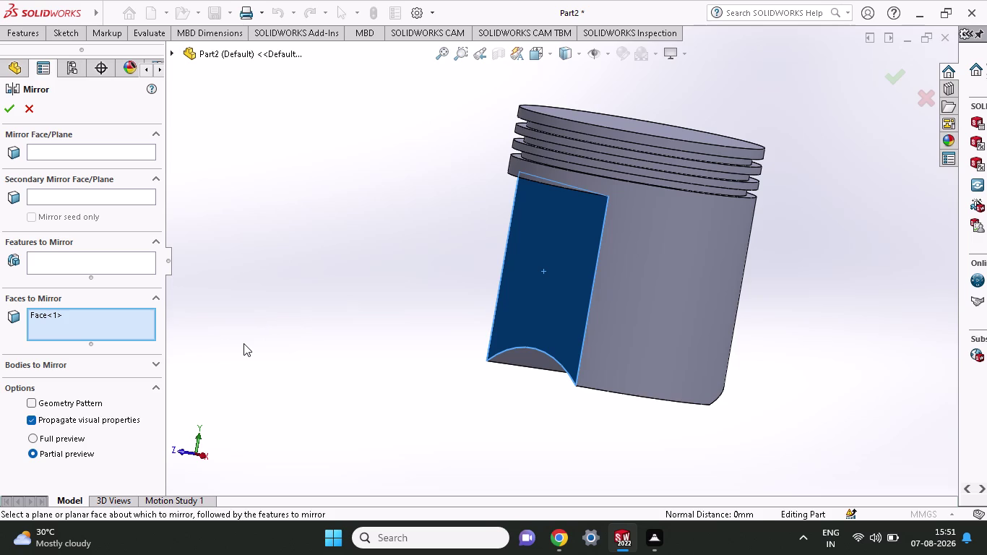
Set the Right Plane as mirror plane and add Cut-Extrude2 to the features.
click(31, 145)
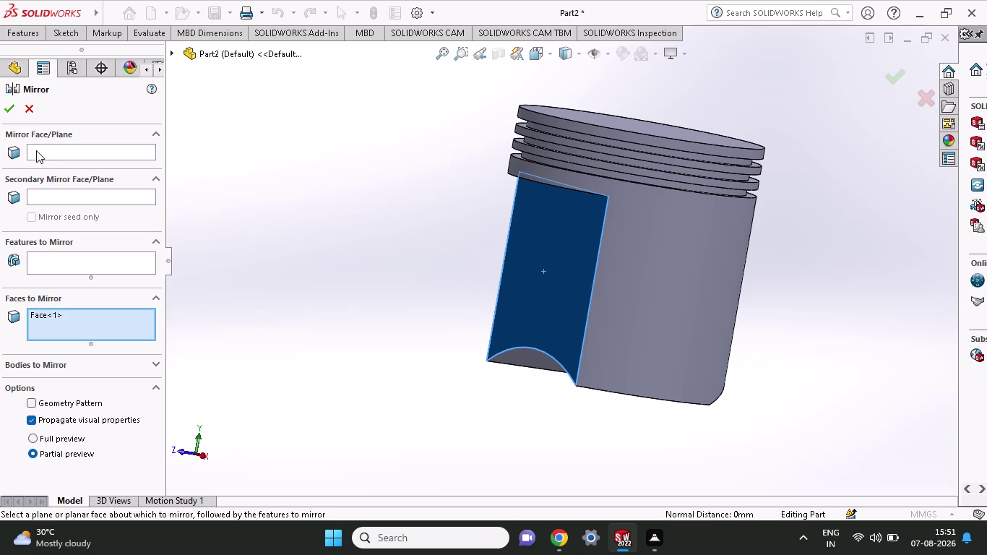
click(41, 150)
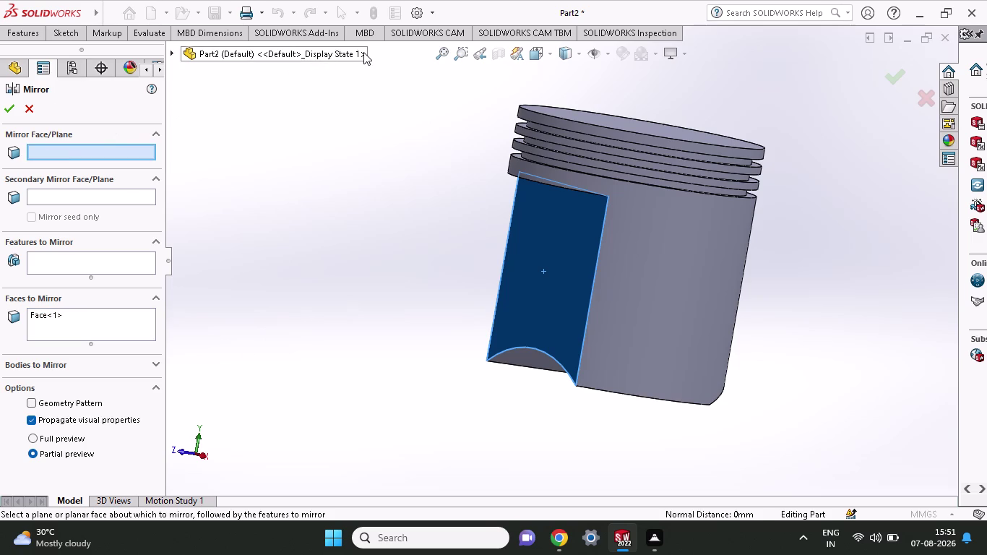
click(363, 52)
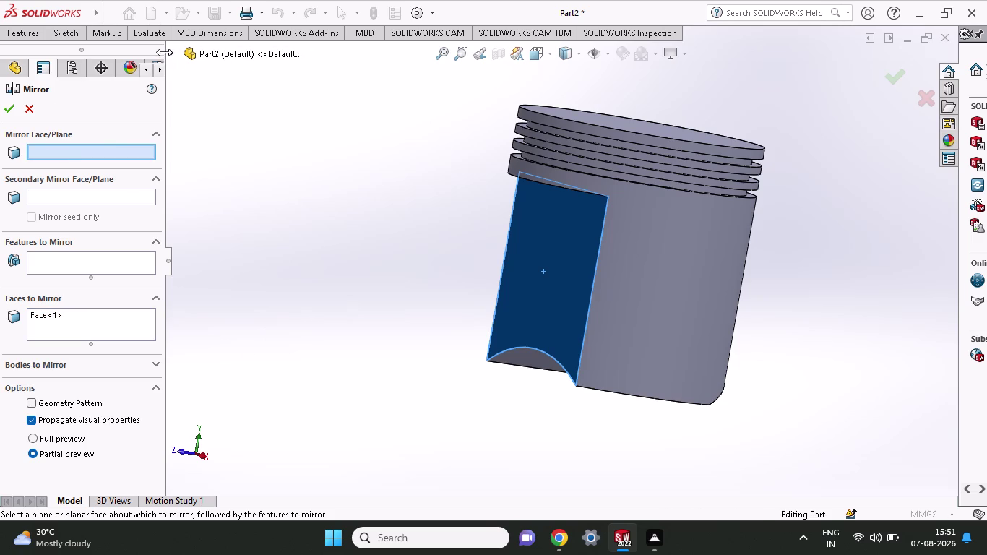
click(175, 53)
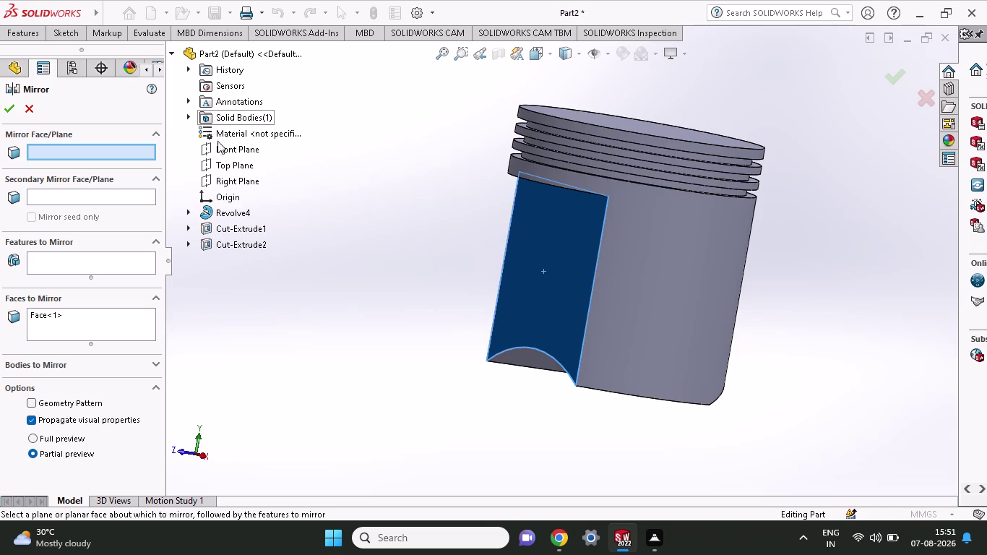
click(232, 184)
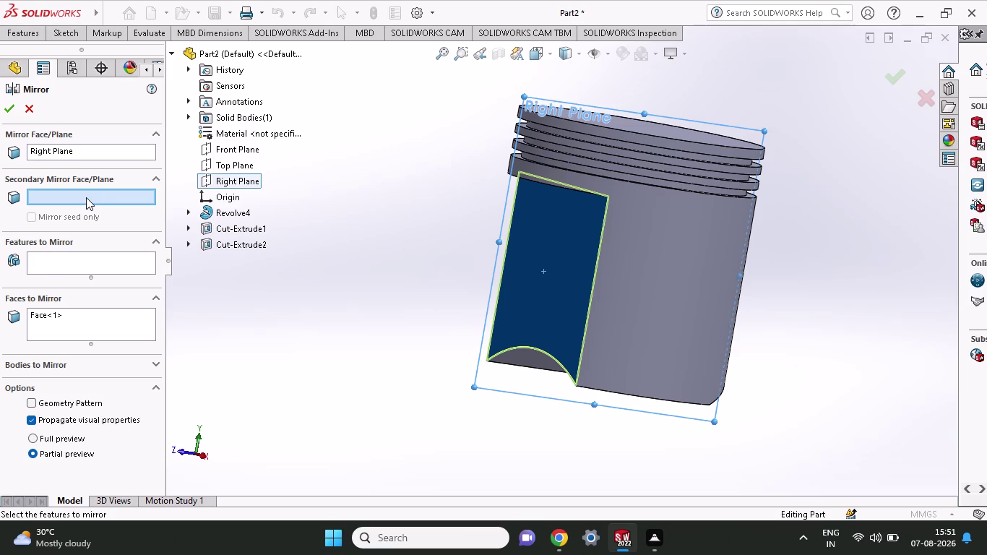
click(565, 303)
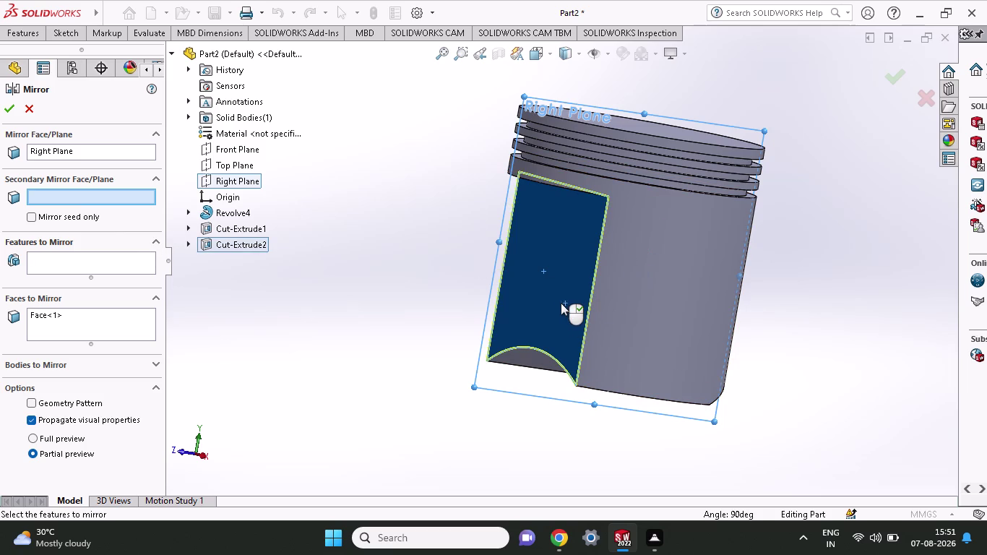
click(563, 297)
Swap the selection to mirror Revolve4 instead of the flat face, then cancel the mirror.
middle_drag(833, 280, 811, 282)
click(527, 311)
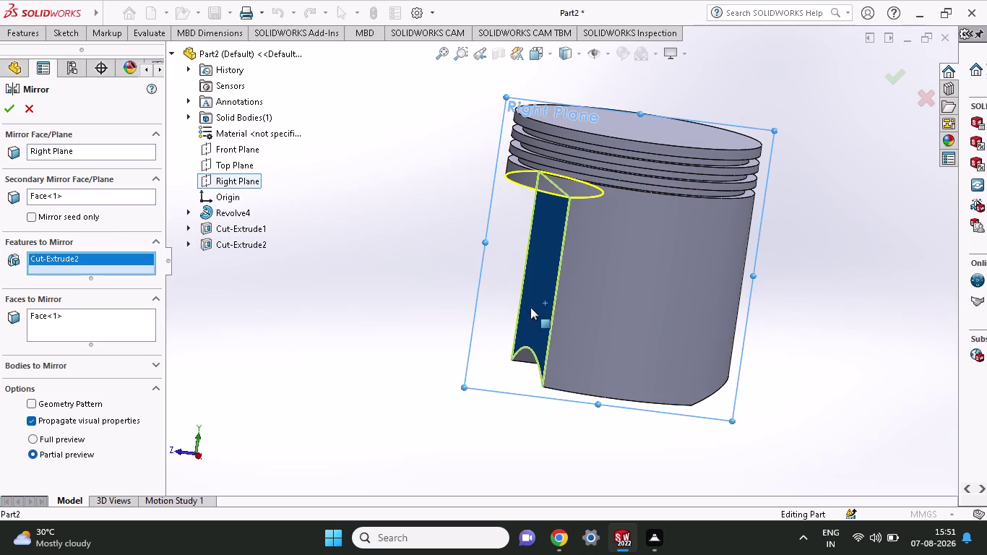
click(549, 239)
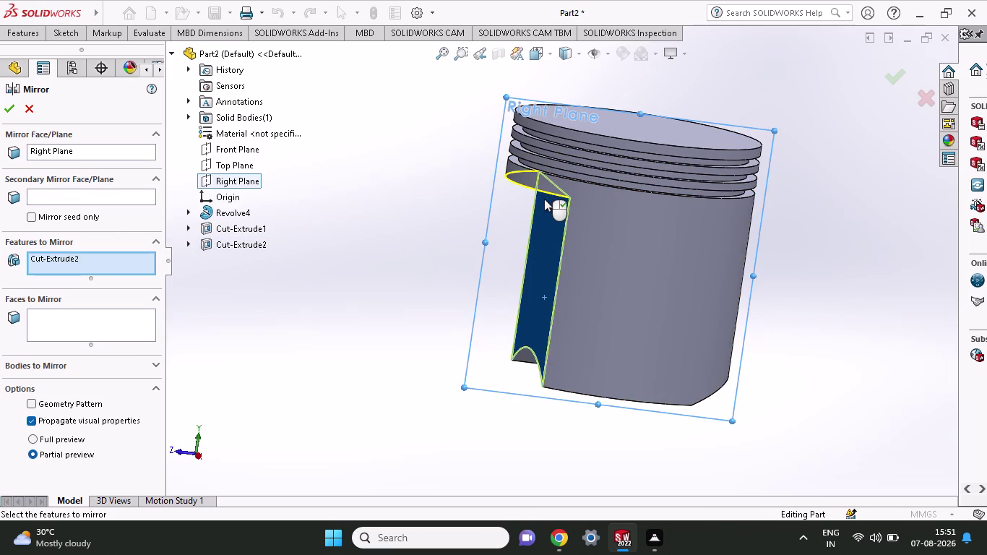
click(546, 191)
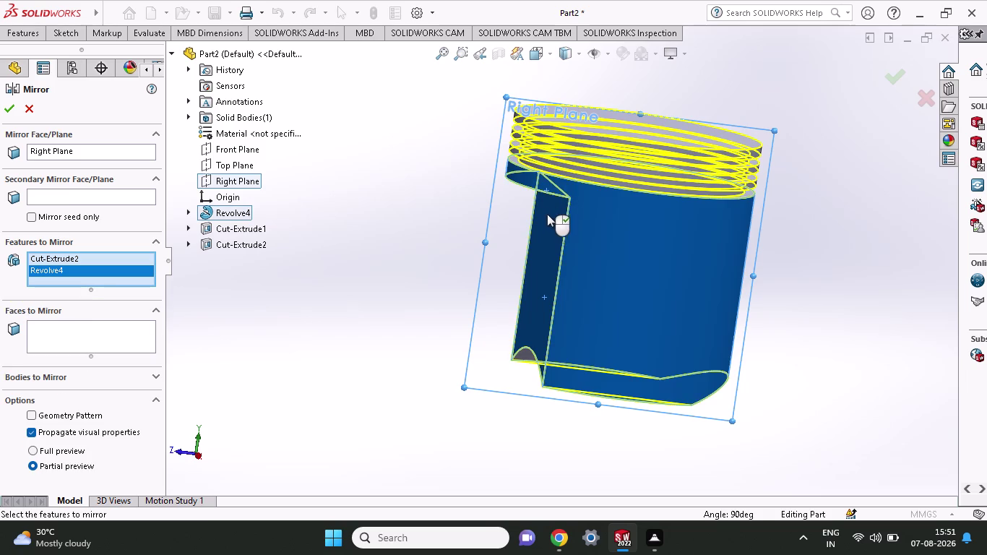
click(538, 245)
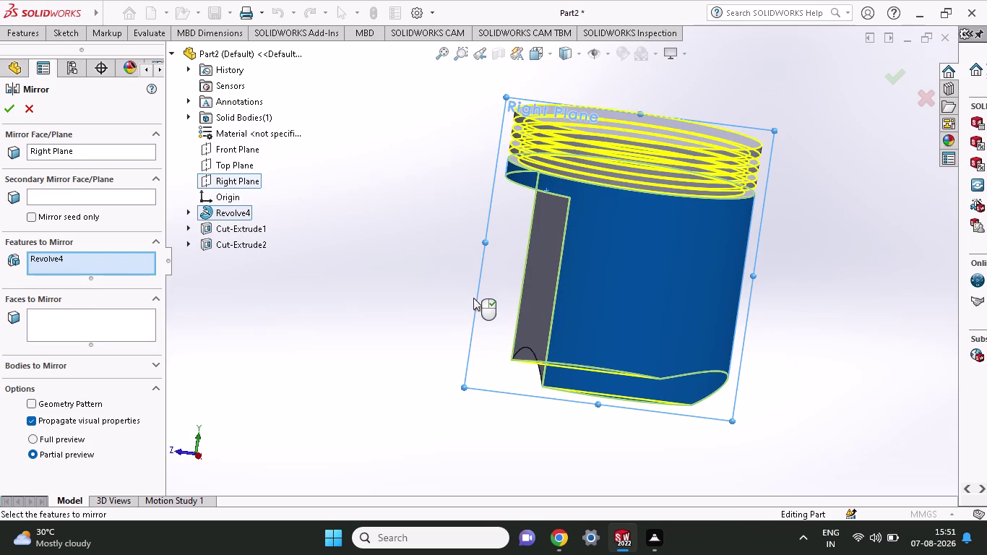
click(121, 261)
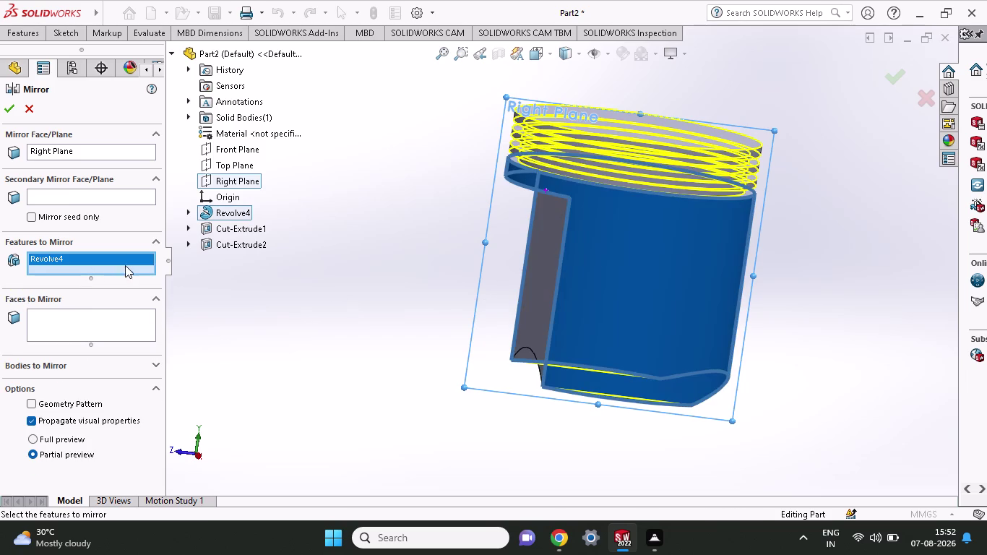
click(112, 196)
click(545, 250)
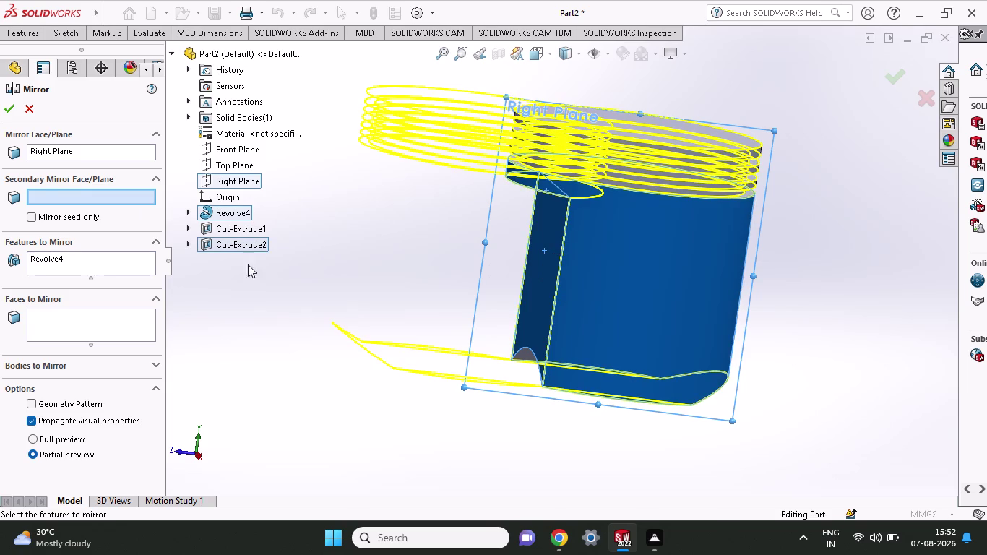
click(23, 105)
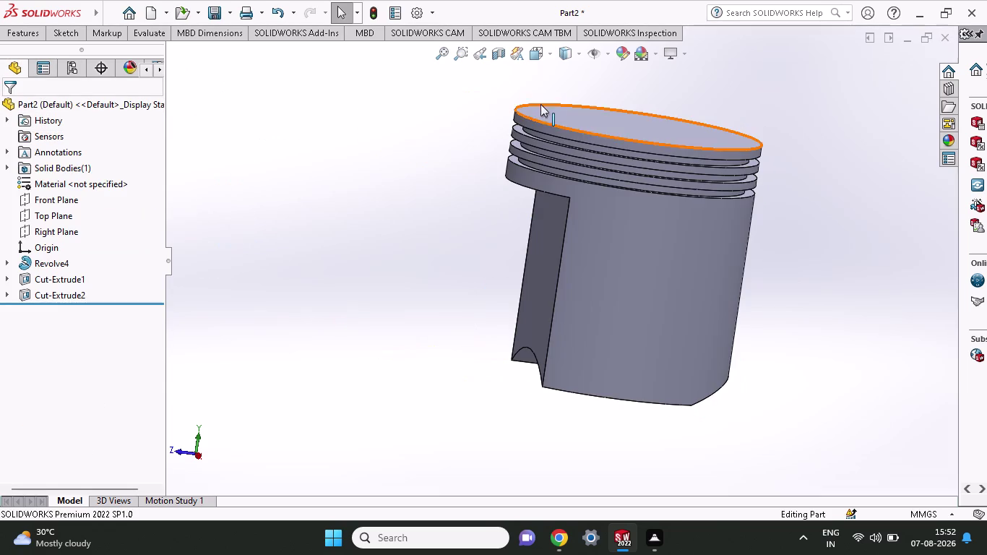
click(70, 32)
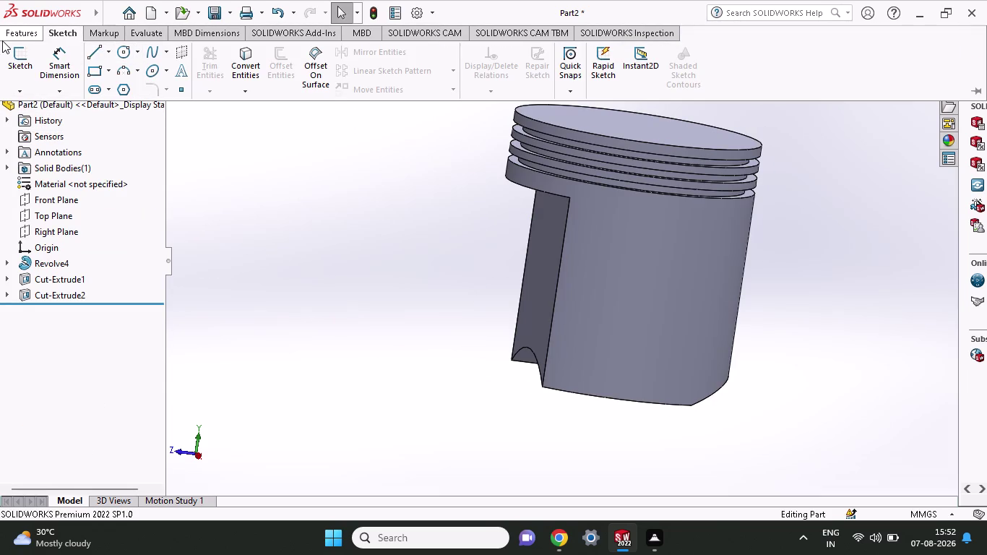
click(4, 40)
click(535, 92)
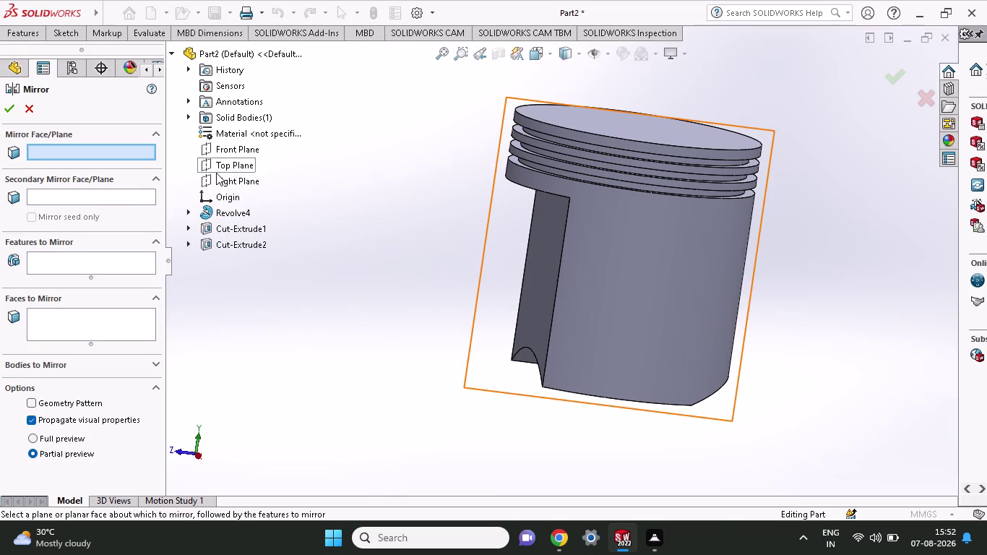
click(216, 173)
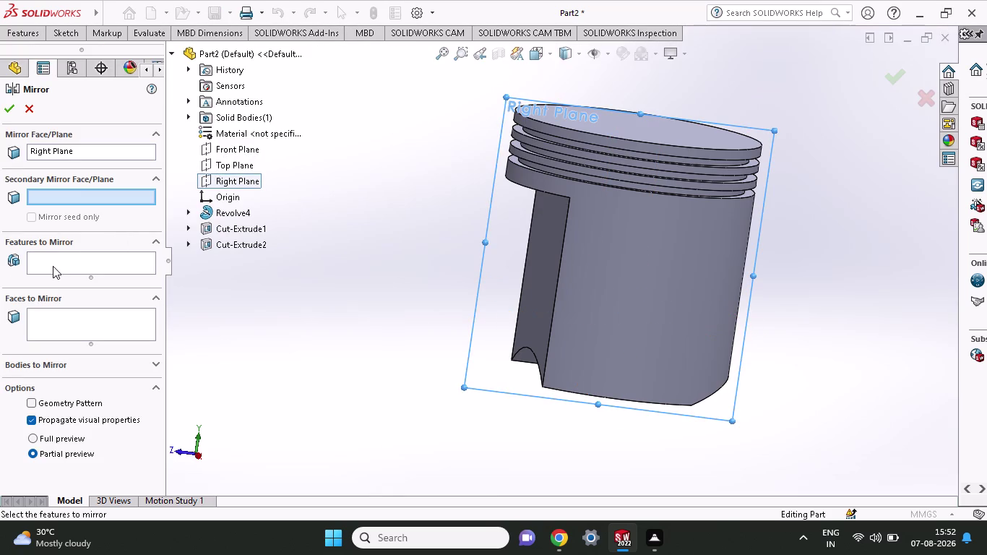
click(53, 266)
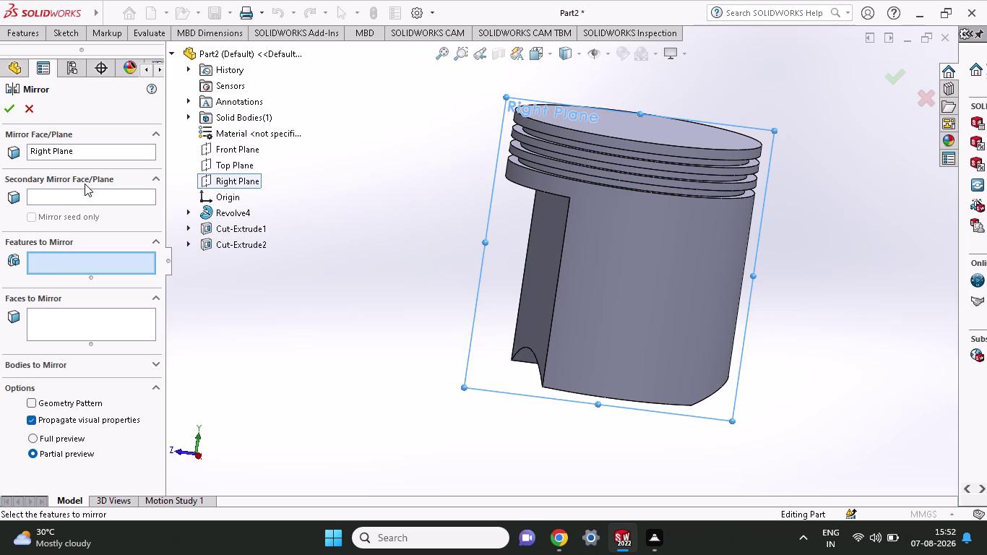
click(89, 337)
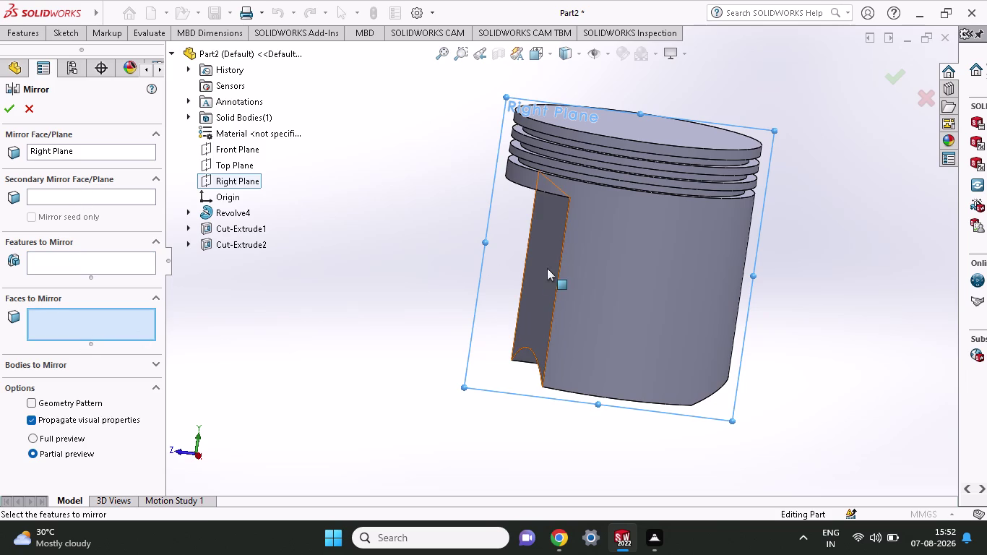
click(547, 269)
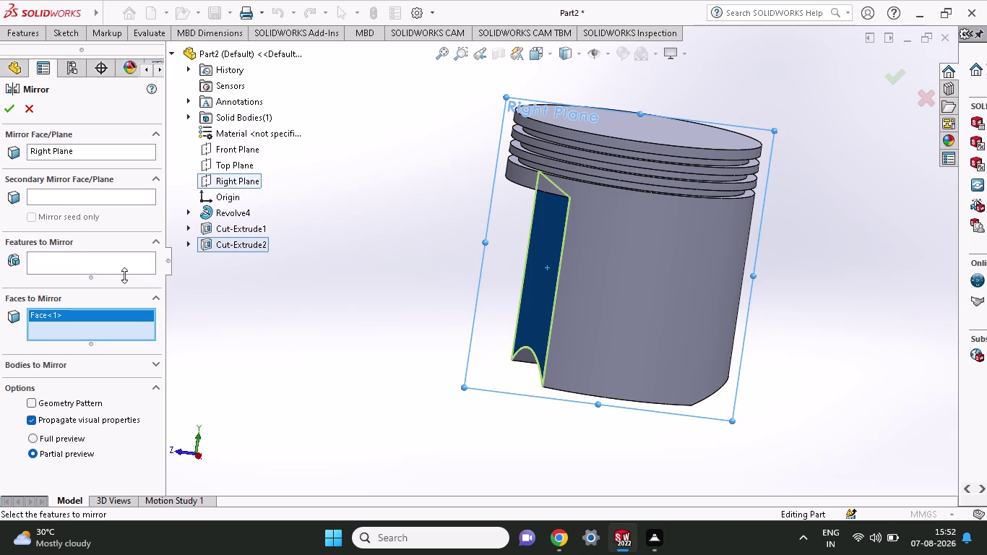
click(30, 110)
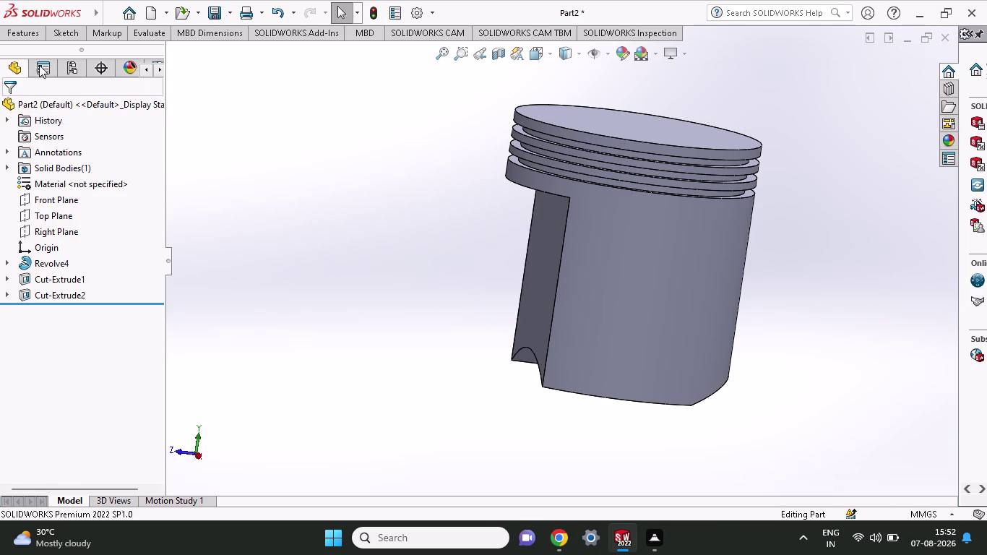
click(24, 35)
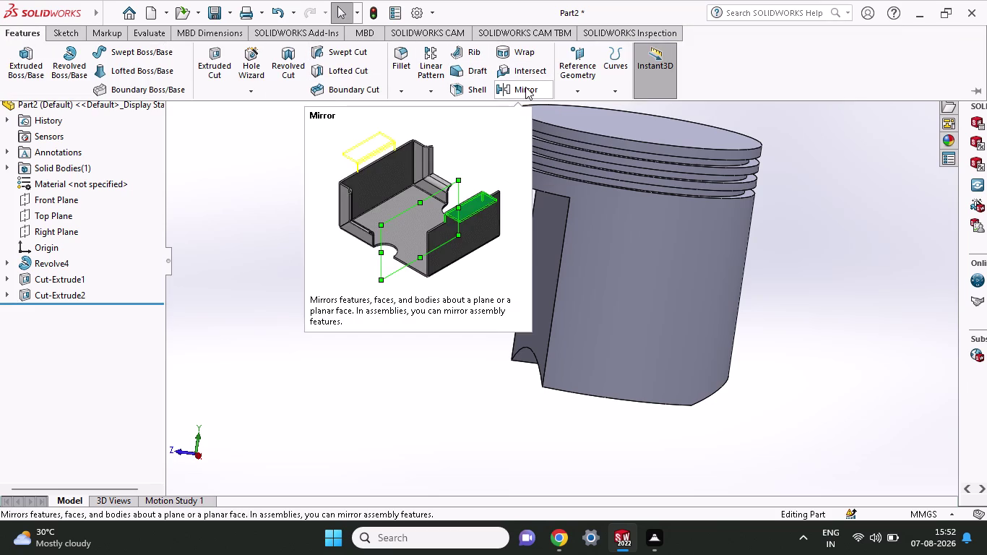
click(525, 87)
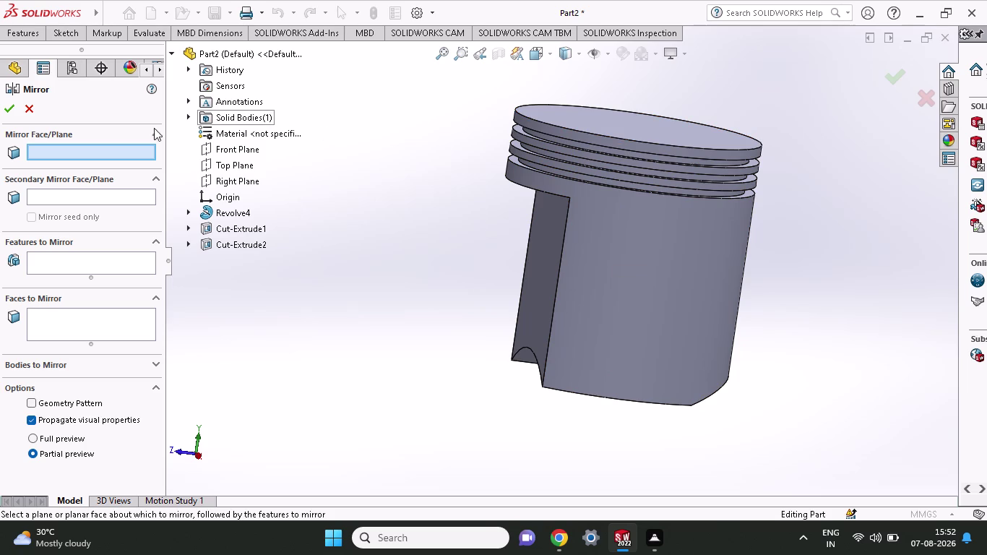
Mirror Cut-Extrude2 across the Front Plane, replacing the initially picked Right Plane.
click(240, 181)
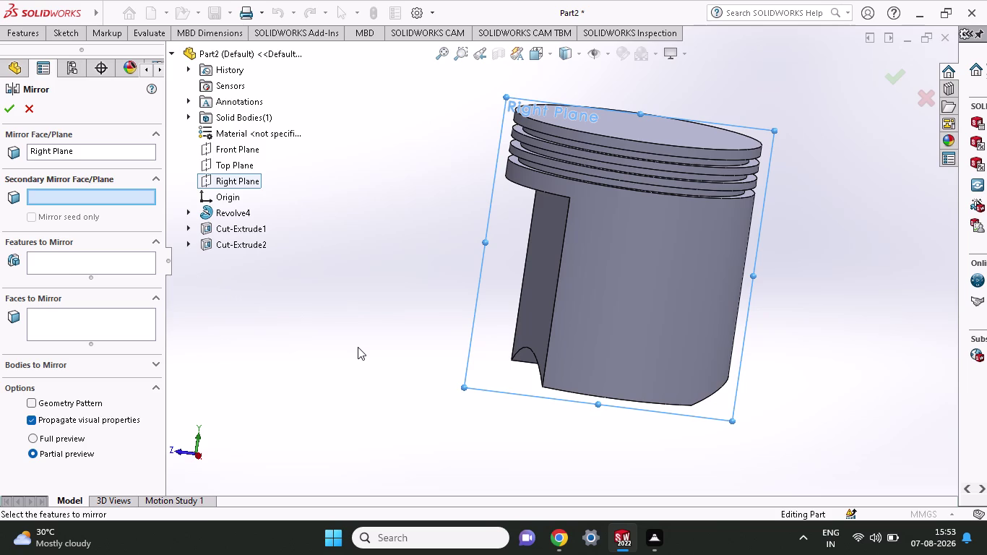
click(89, 271)
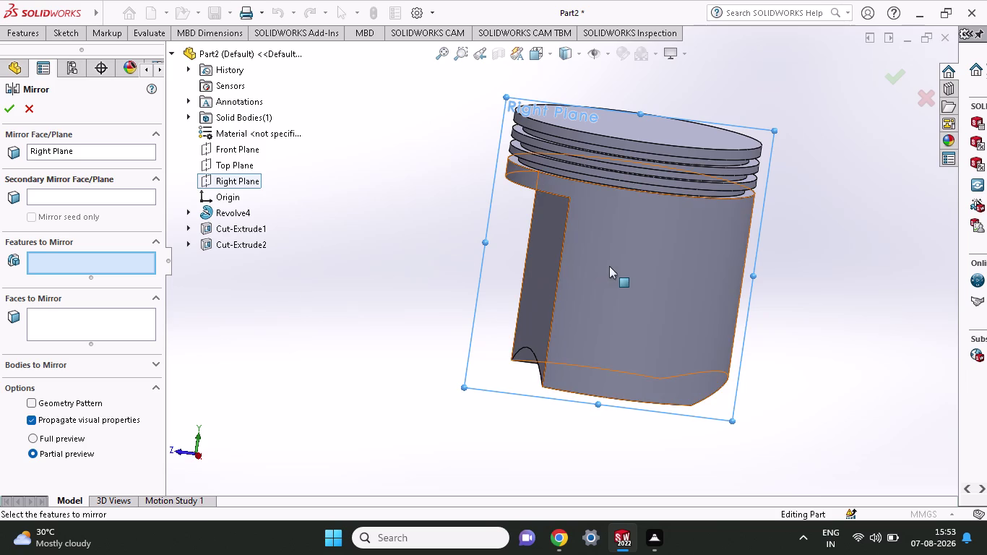
click(240, 150)
click(240, 151)
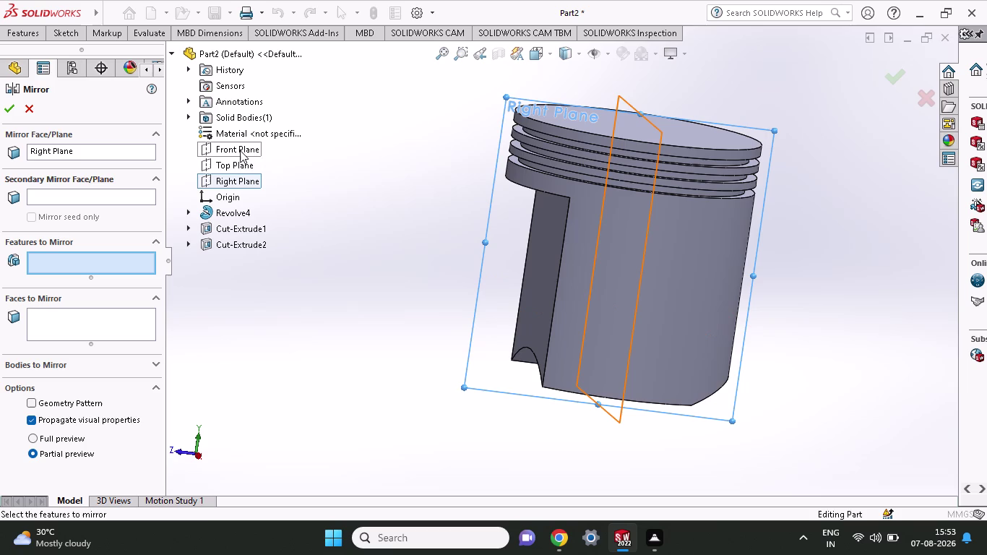
click(254, 143)
click(94, 149)
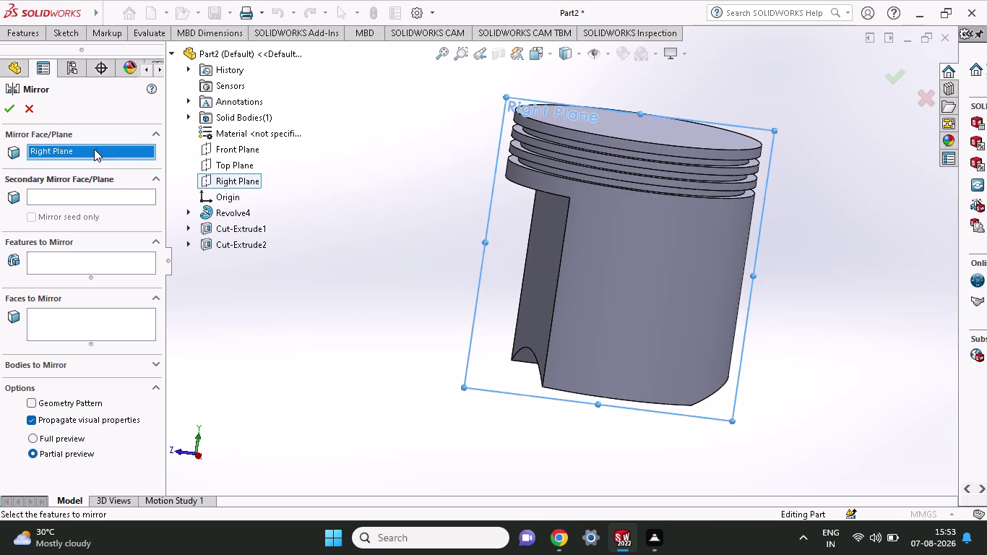
click(223, 145)
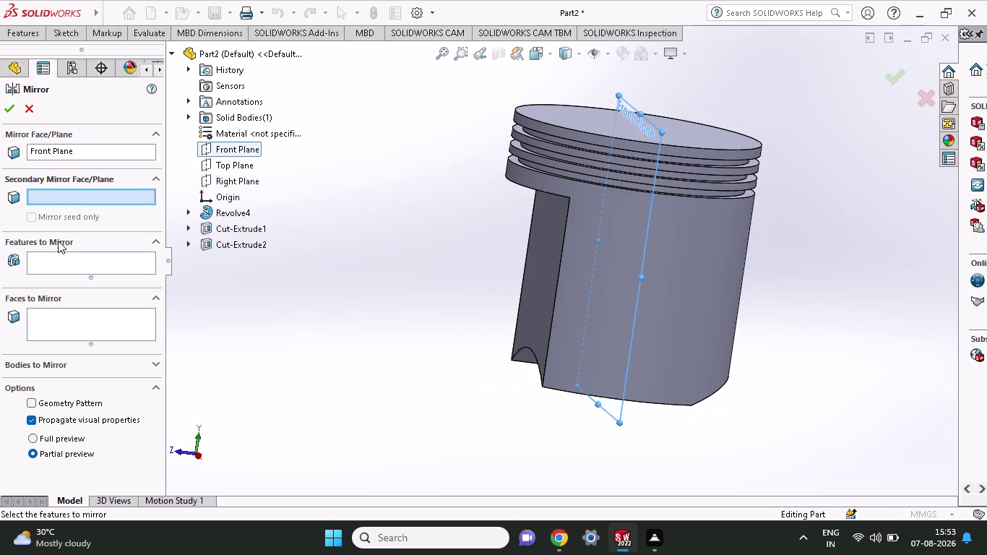
click(58, 255)
click(544, 267)
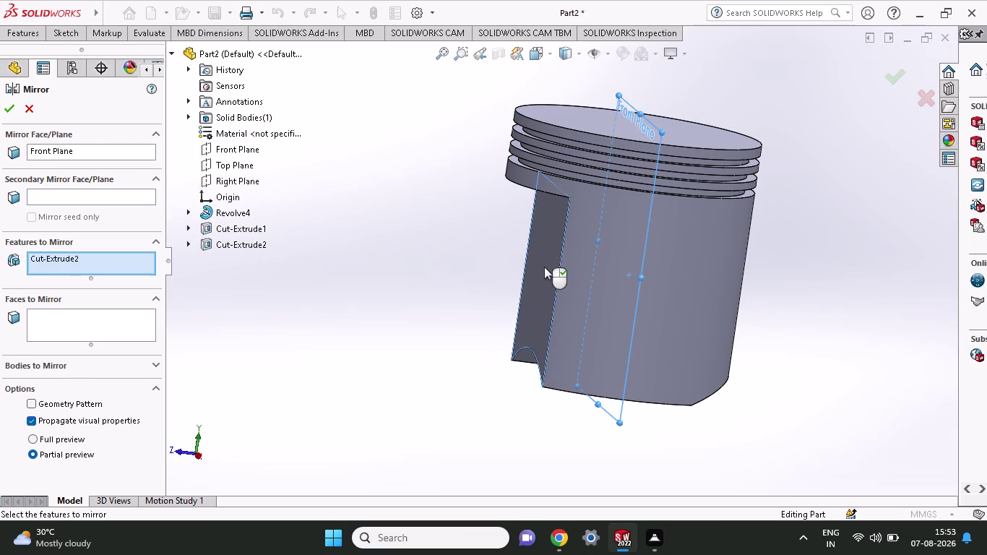
click(4, 109)
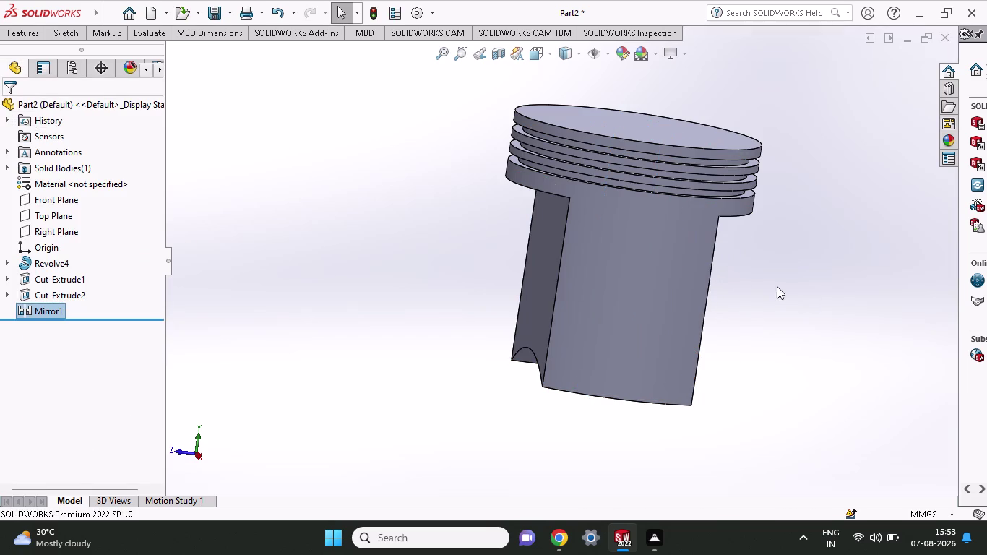
Orbit to the piston's underside and edit Revolve4's Sketch1 from the bottom arc edge.
middle_drag(776, 286, 729, 327)
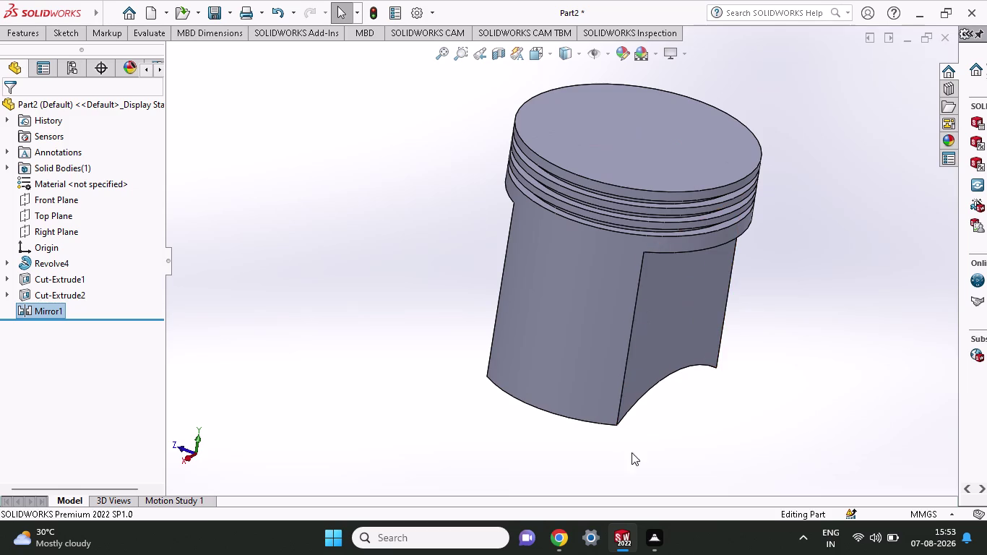
middle_drag(639, 463, 662, 224)
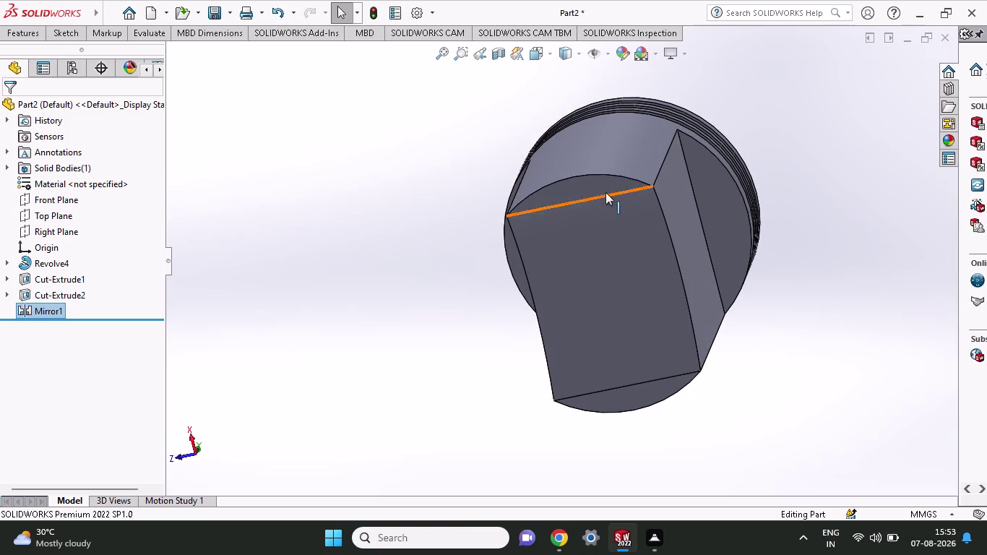
click(597, 184)
click(666, 118)
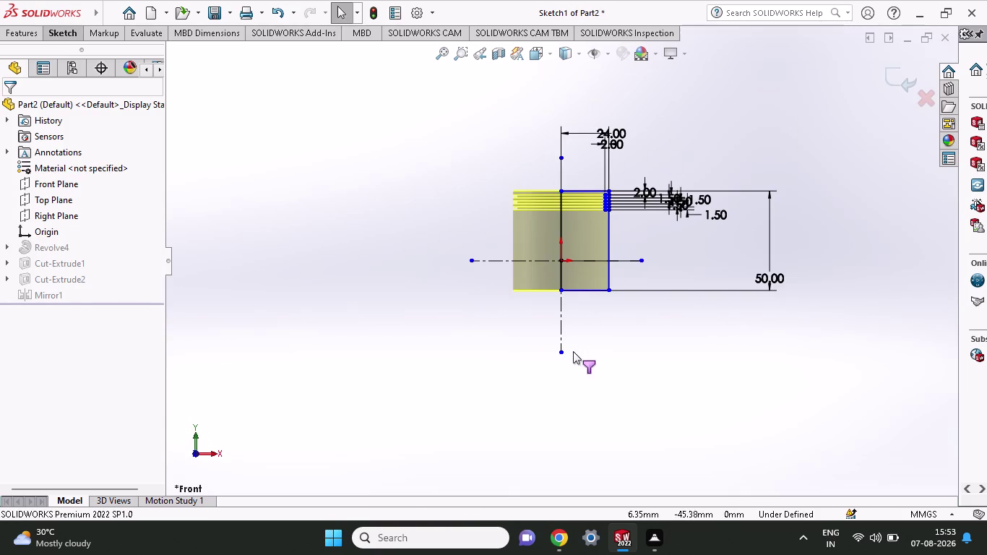
Close Sketch1 without changes and return to the mirrored piston part.
middle_drag(574, 334, 594, 93)
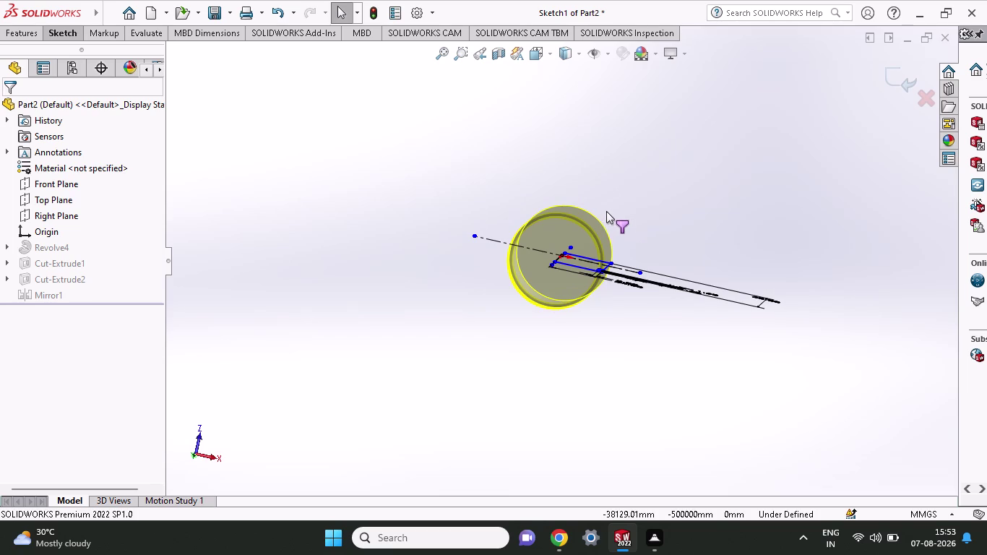
key(ctrl+z)
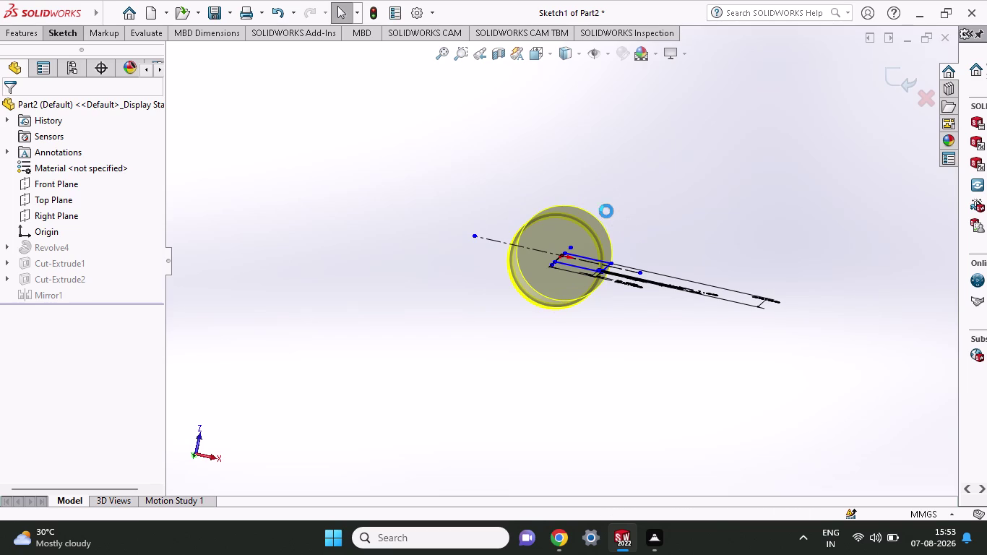
click(593, 191)
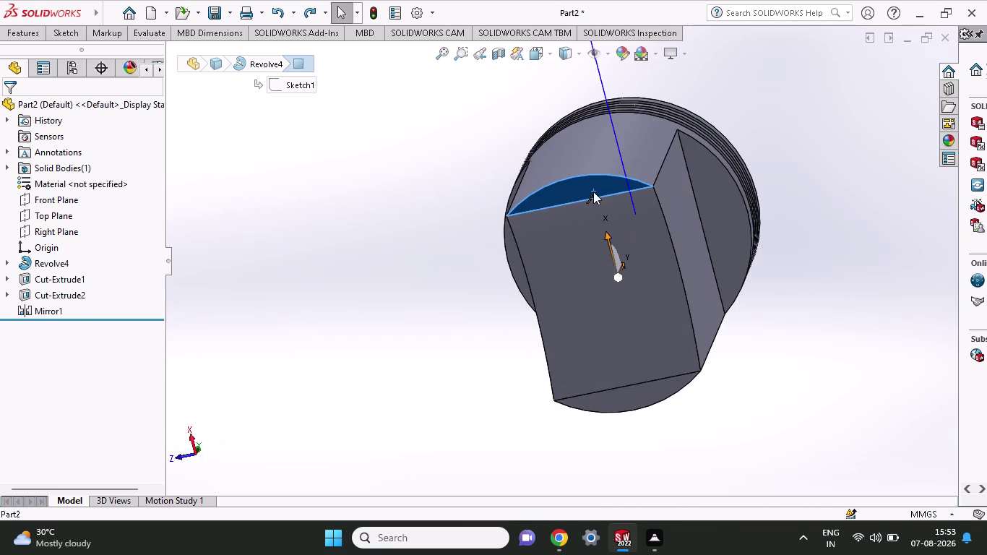